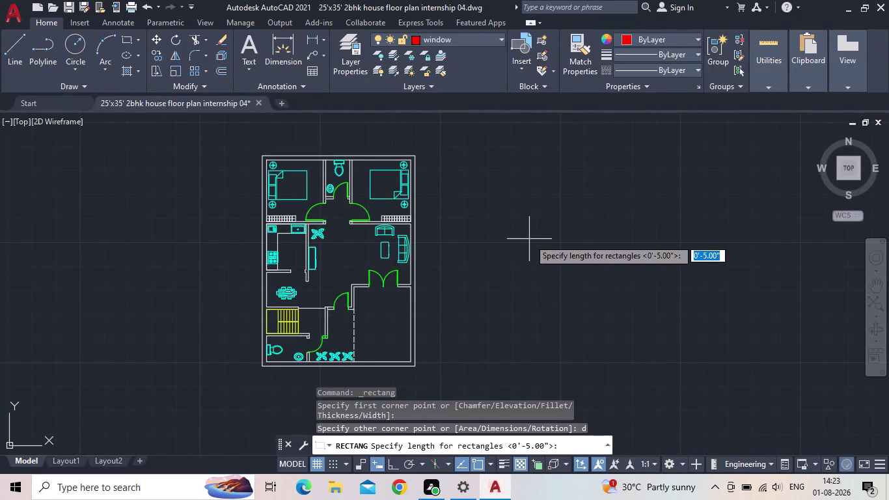
Draw a 9-inch by 4-foot rectangle beside the plan.
key(9)
key(shift+quotedbl)
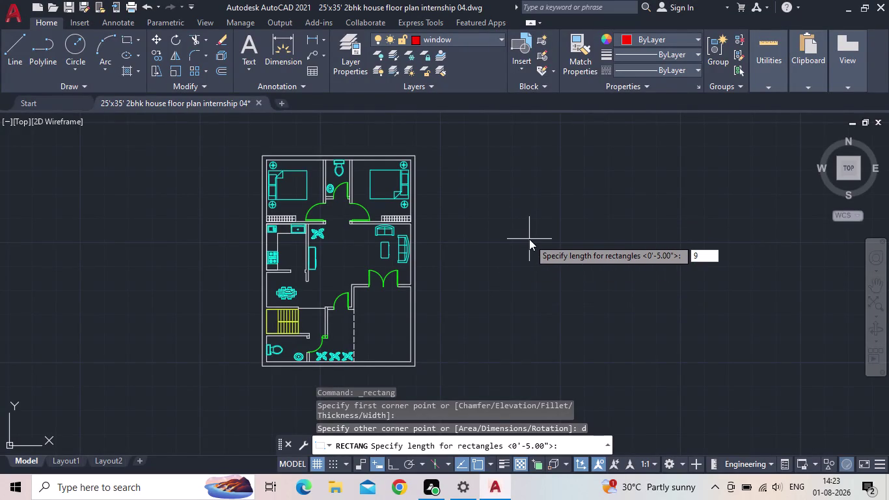
key(Return)
text(4')
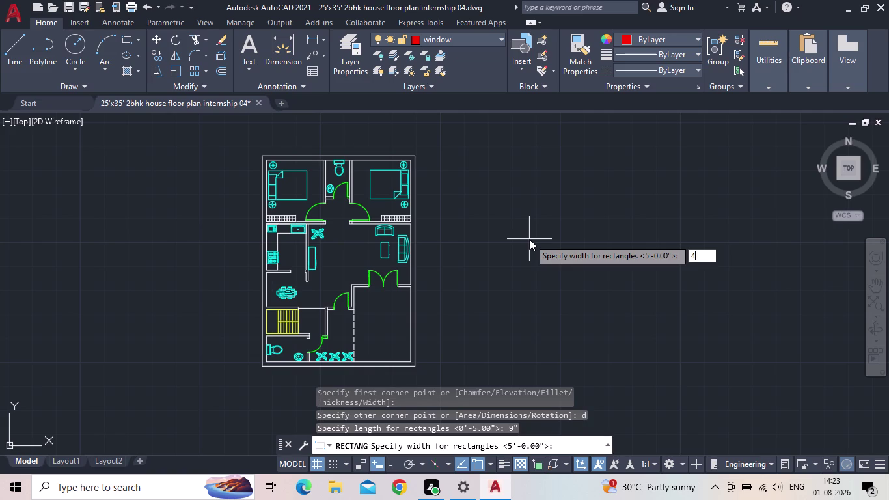
key(Return)
click(528, 239)
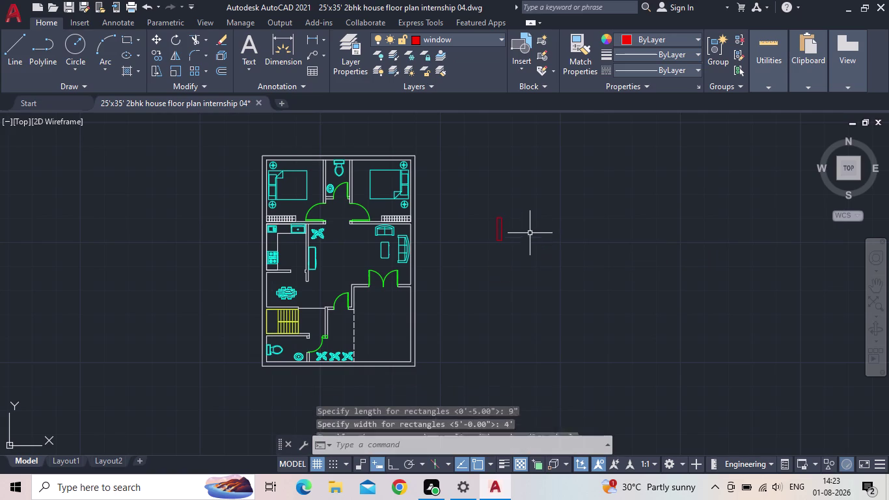
scroll(up, 3)
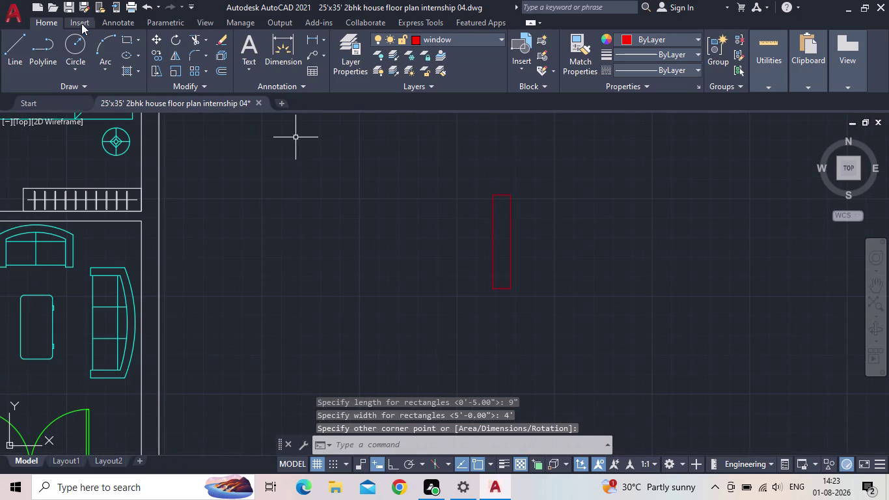
drag(16, 49, 23, 47)
scroll(up, 3)
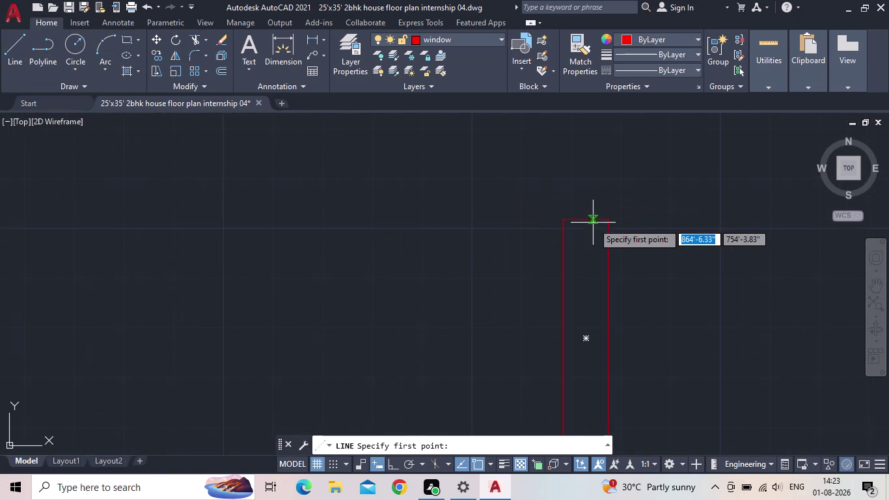
Split the rectangle with a line from its top midpoint to its bottom midpoint.
click(585, 222)
middle_drag(589, 284, 574, 175)
scroll(down, 3)
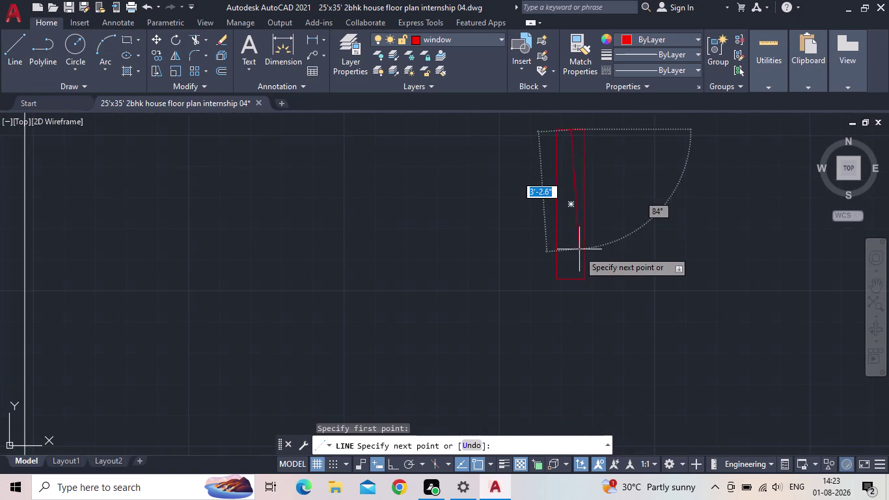
drag(571, 282, 578, 281)
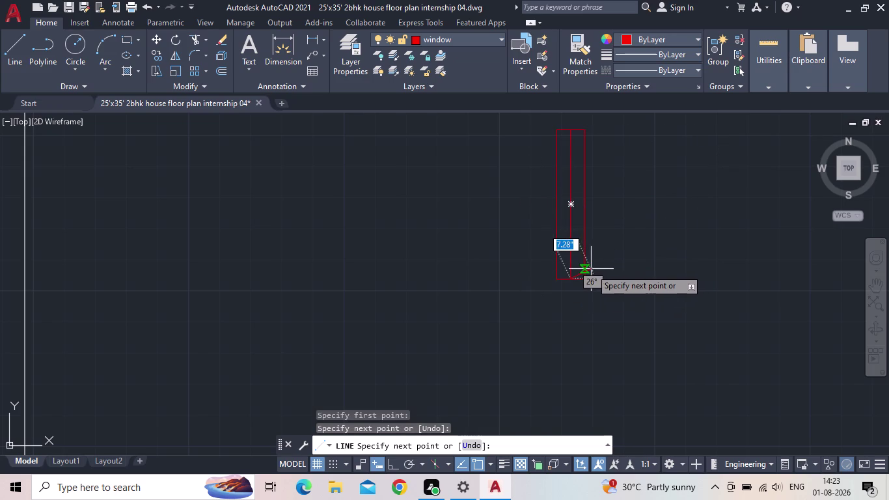
key(Escape)
Copy the split rectangle and place the copy to its left.
scroll(down, 3)
middle_drag(604, 257, 523, 297)
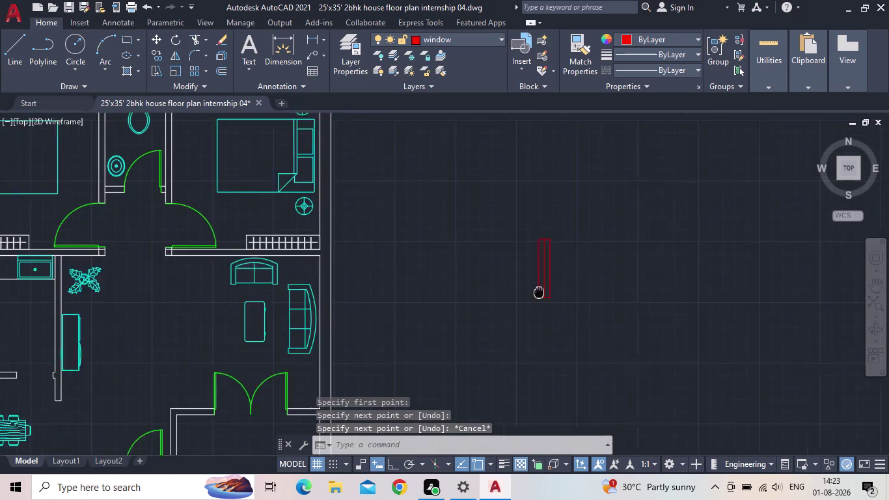
middle_drag(523, 296, 519, 292)
scroll(up, 3)
scroll(down, 3)
drag(546, 303, 523, 296)
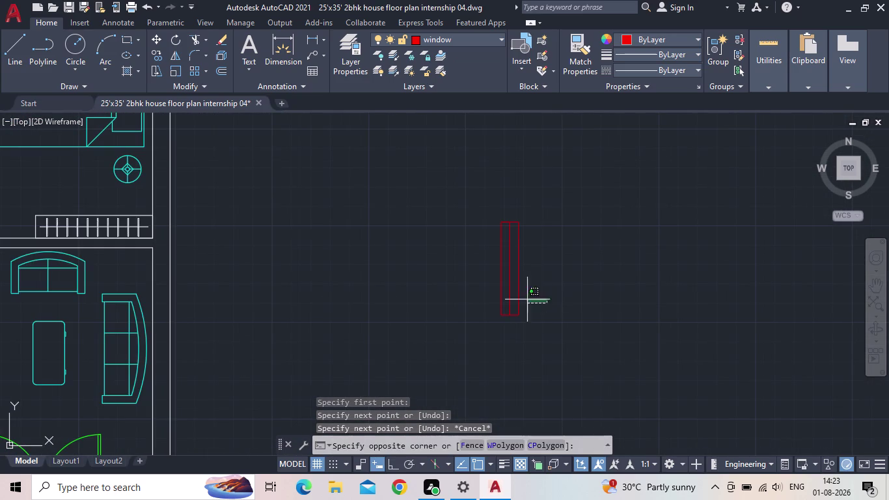
click(447, 212)
scroll(up, 3)
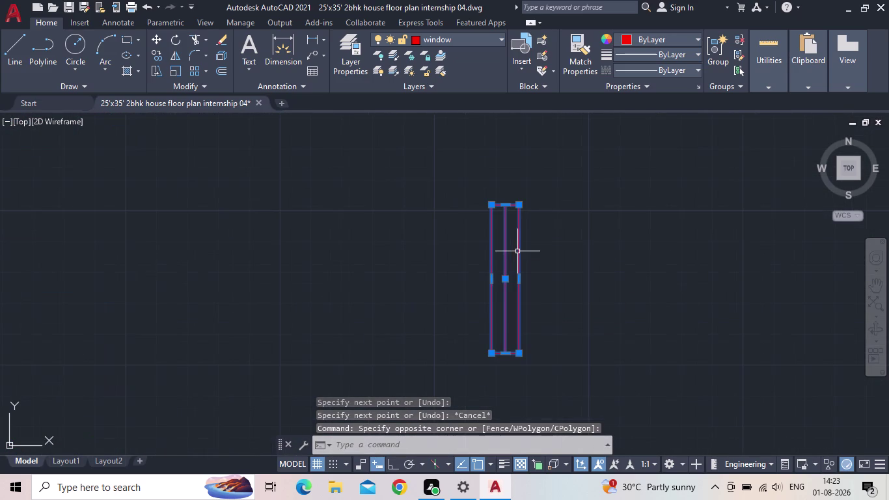
key(r)
key(BackSpace)
key(c)
key(o)
key(Return)
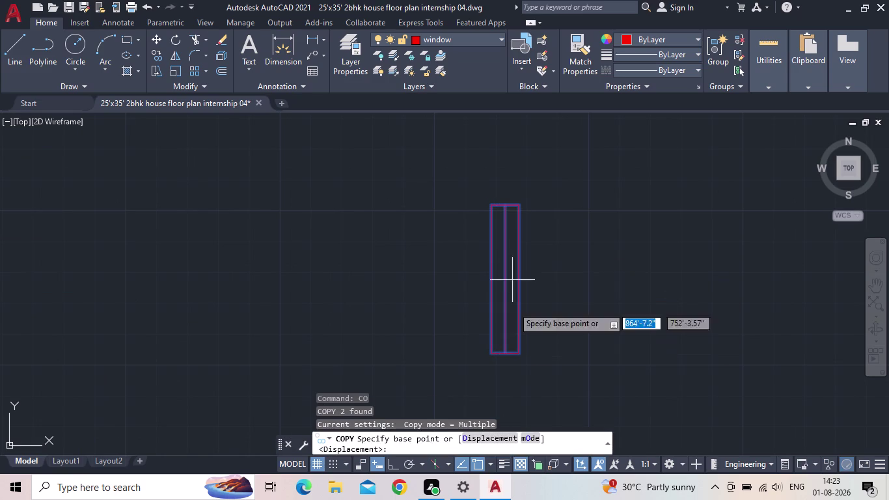
click(509, 352)
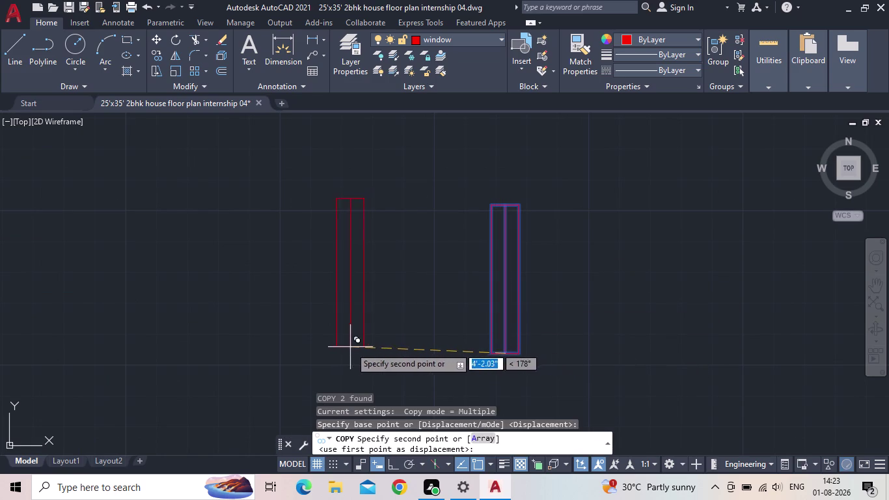
click(337, 359)
key(Escape)
Rotate the copy 90° about its bottom corner so it lies horizontally.
click(384, 326)
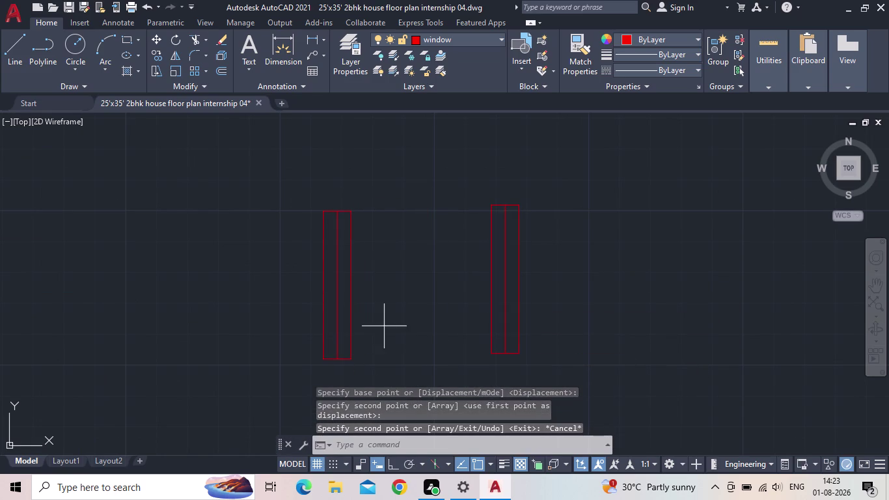
drag(242, 297, 249, 298)
key(r)
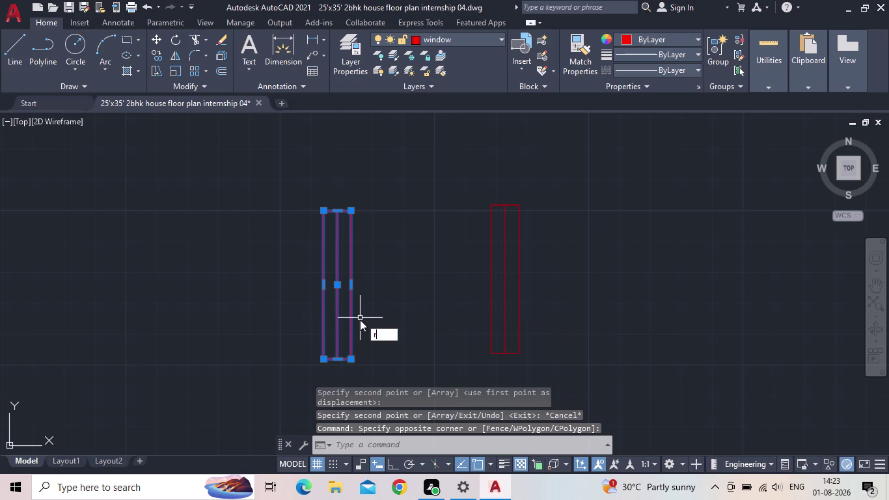
key(o)
key(Return)
drag(326, 362, 350, 355)
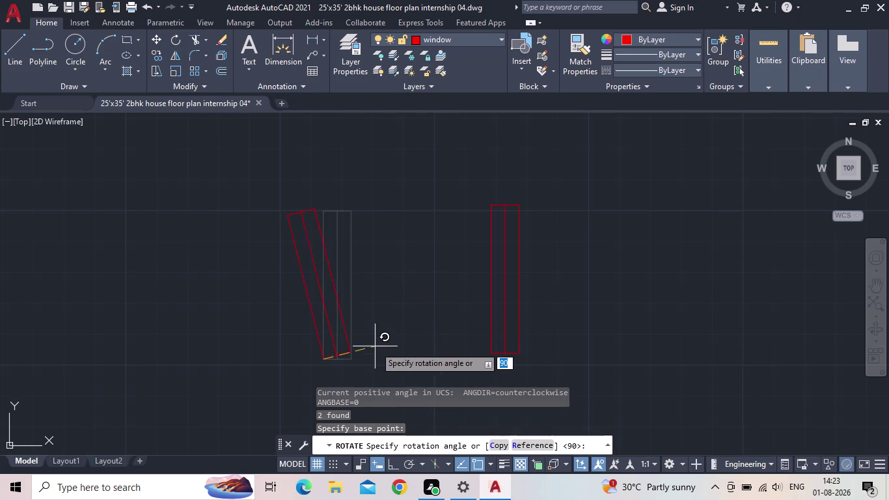
click(392, 464)
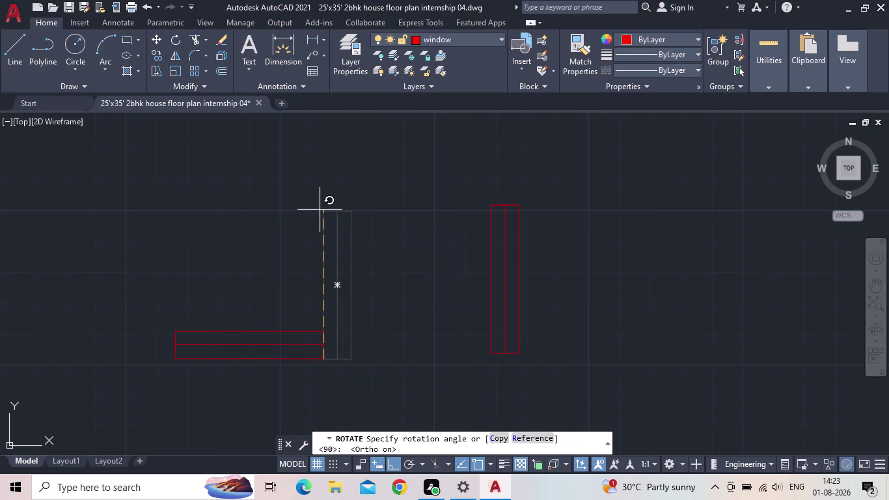
click(318, 204)
scroll(down, 3)
middle_drag(330, 350, 324, 355)
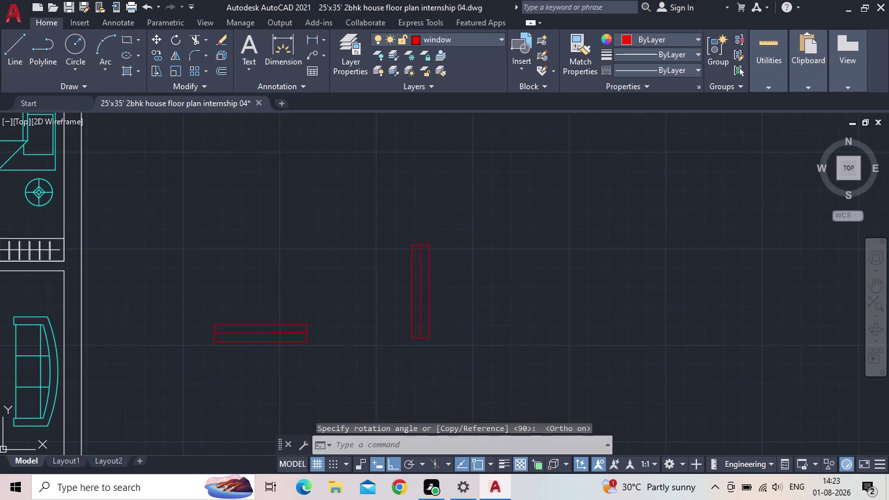
scroll(down, 3)
middle_drag(363, 362, 312, 253)
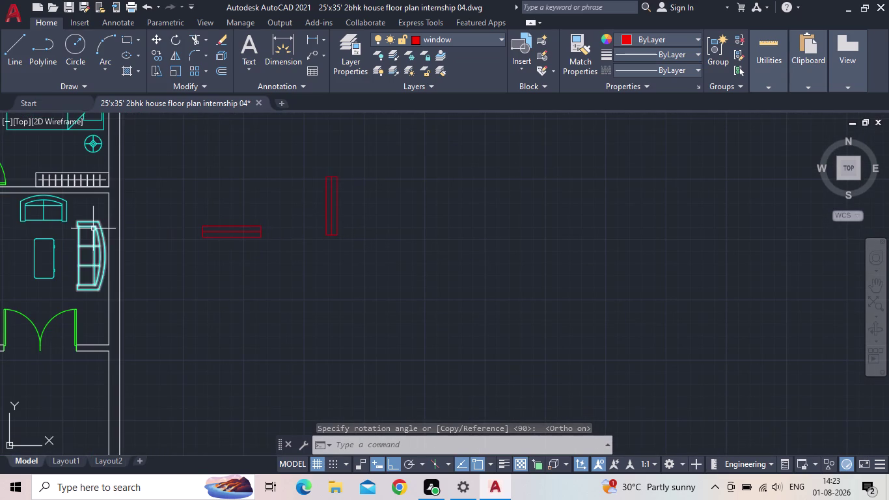
Draw a 9-inch by 2-foot rectangle below the earlier window pieces.
click(128, 38)
middle_drag(268, 296, 267, 293)
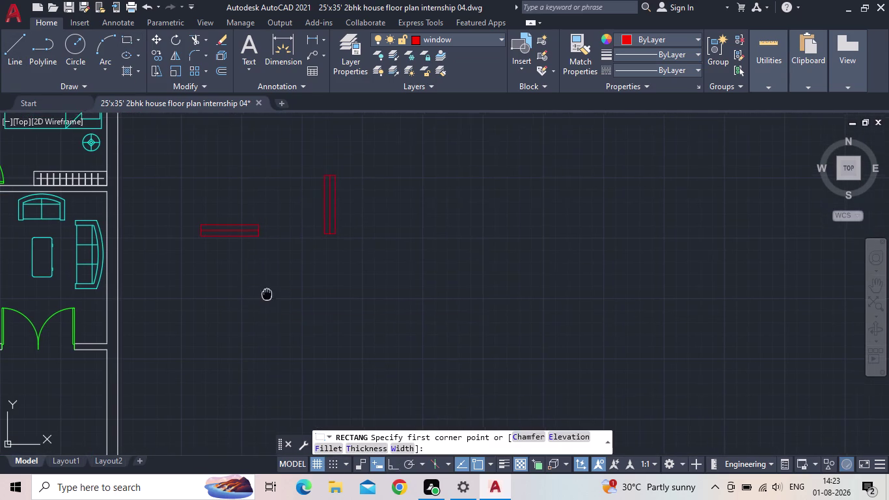
middle_drag(267, 294, 276, 206)
drag(347, 248, 349, 255)
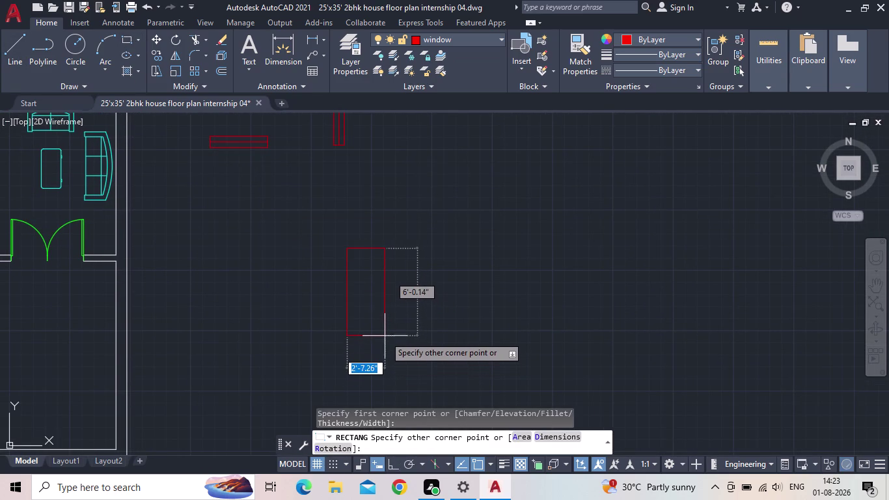
key(d)
key(Return)
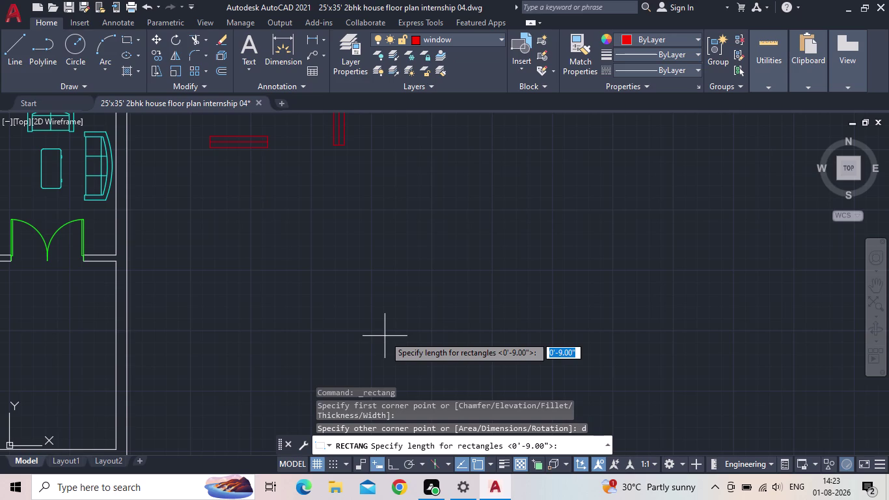
text(9")
key(Return)
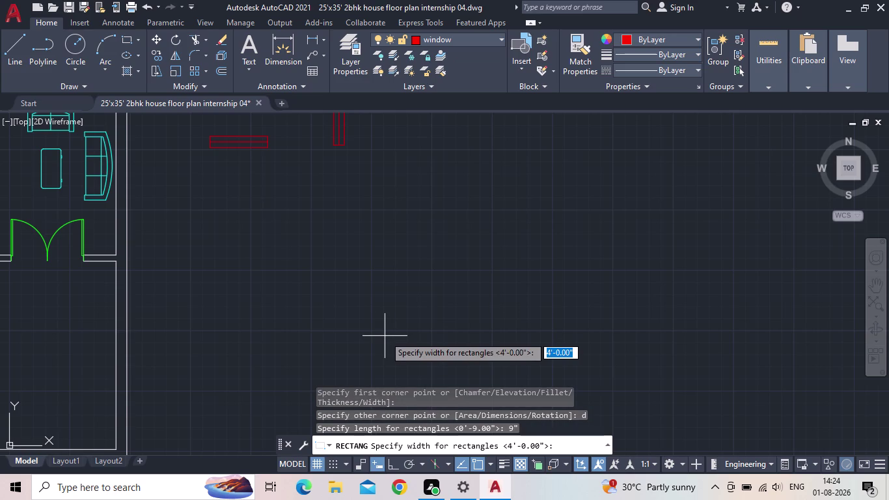
key(2)
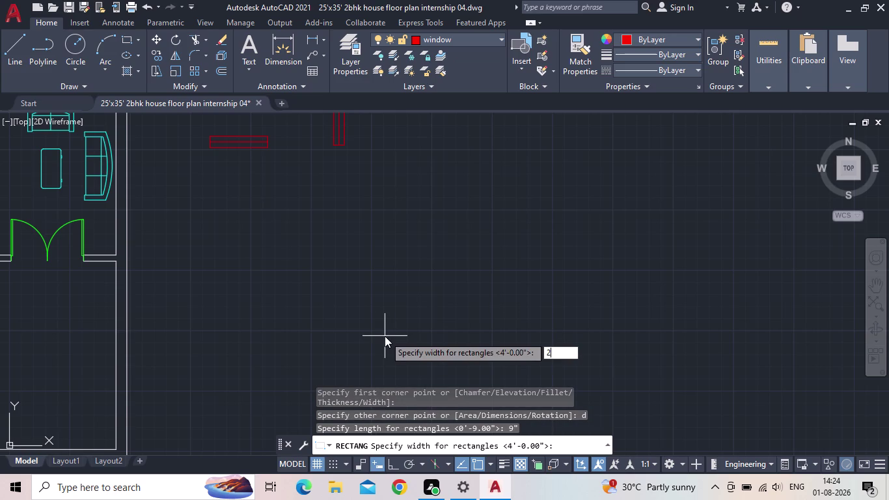
key(apostrophe)
key(Return)
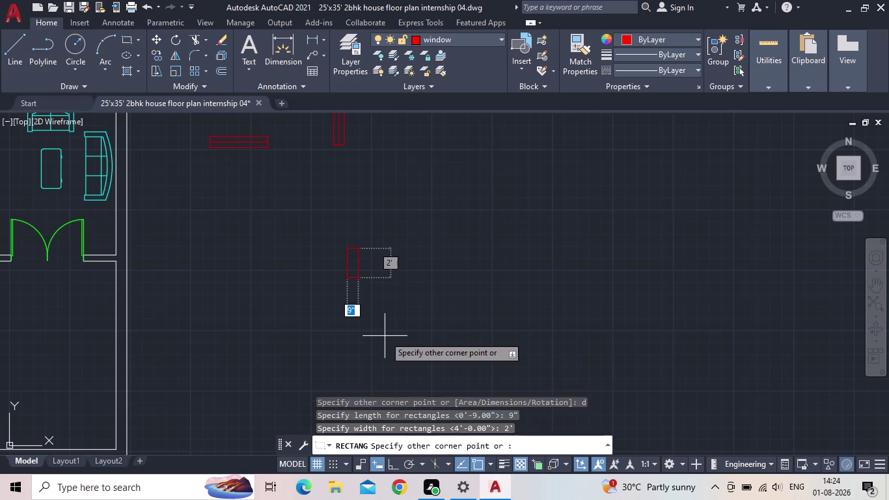
click(384, 334)
key(Escape)
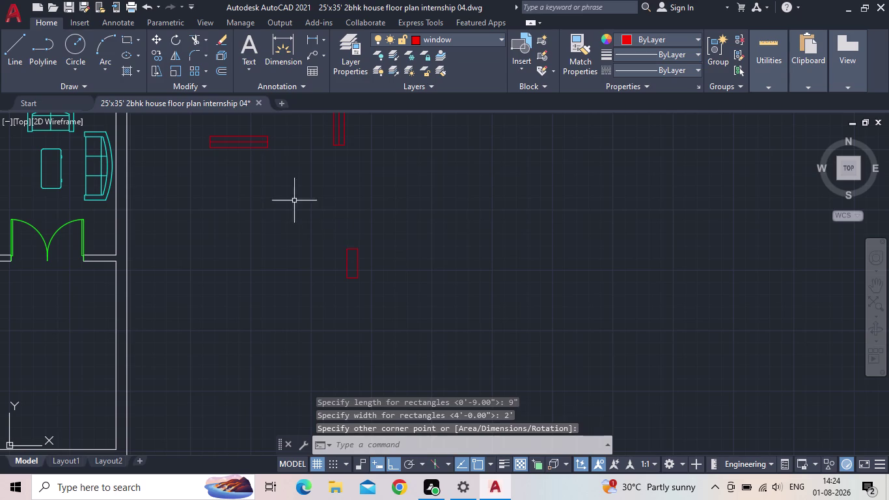
Draw a line from the small rectangle's top midpoint to its bottom midpoint.
drag(6, 41, 13, 43)
scroll(up, 3)
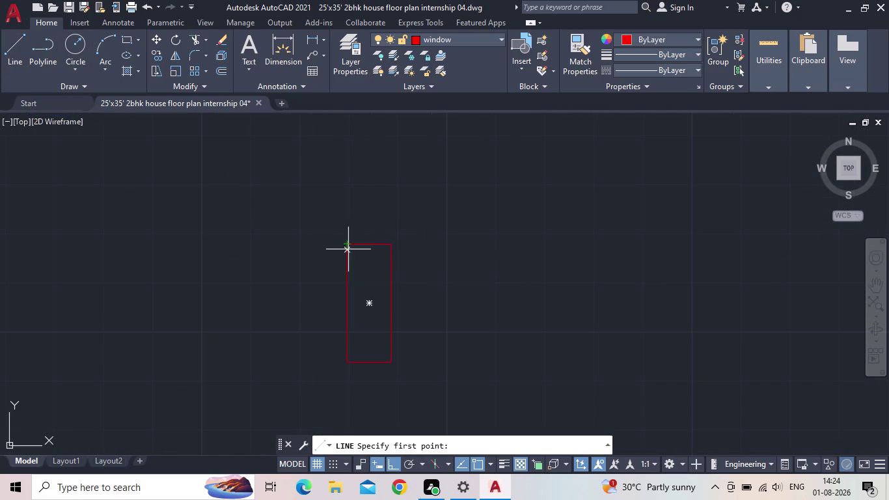
click(363, 243)
key(Escape)
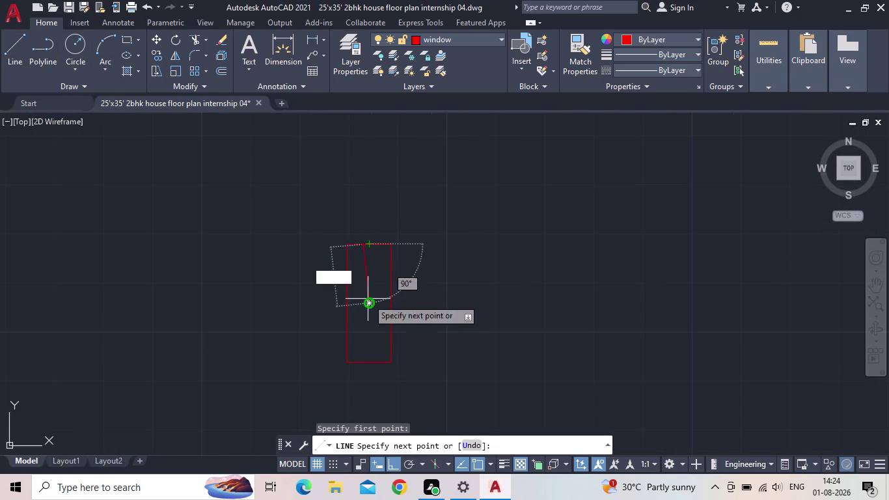
click(15, 42)
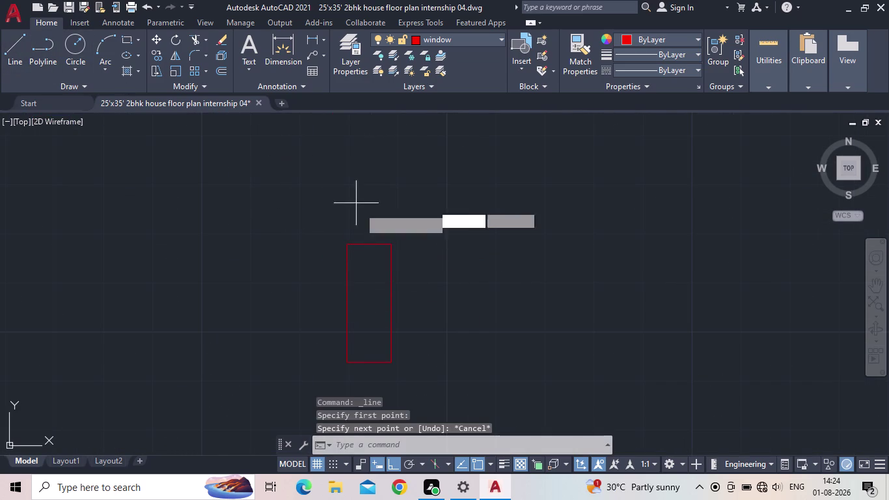
click(371, 244)
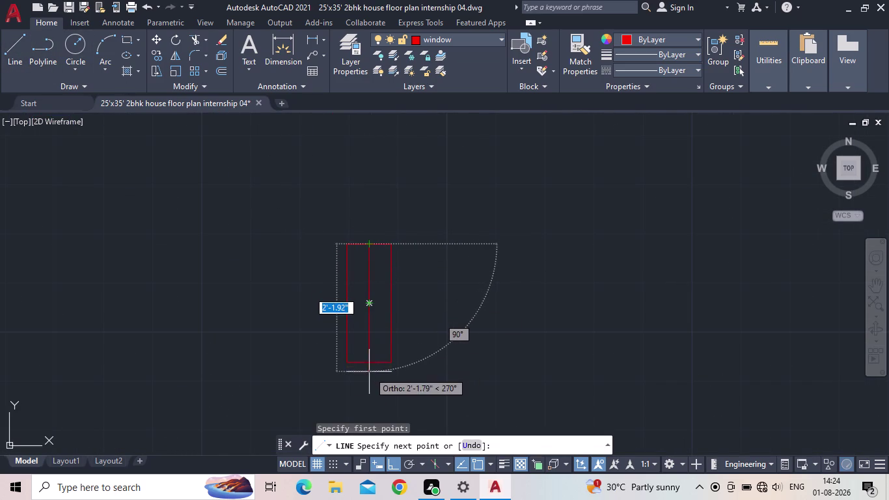
click(370, 365)
key(Escape)
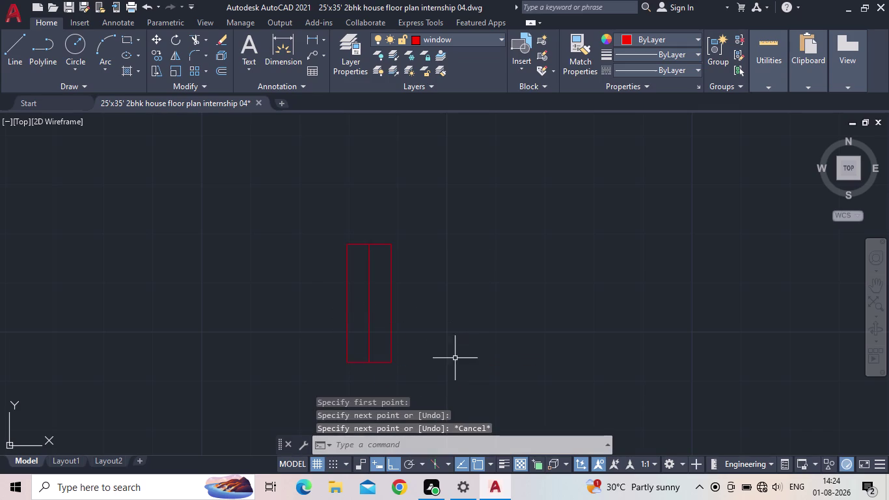
drag(455, 351, 448, 349)
Copy the small split window from its bottom corner to a spot beside the original.
click(333, 303)
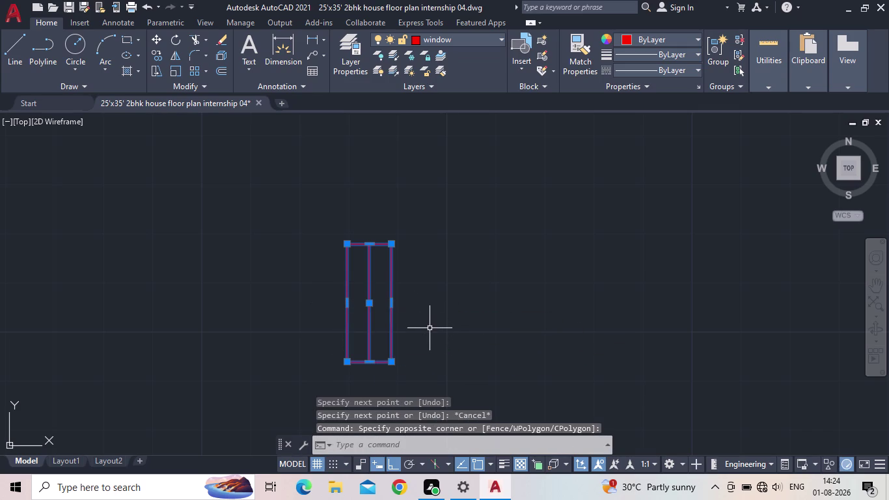
key(c)
key(o)
key(Return)
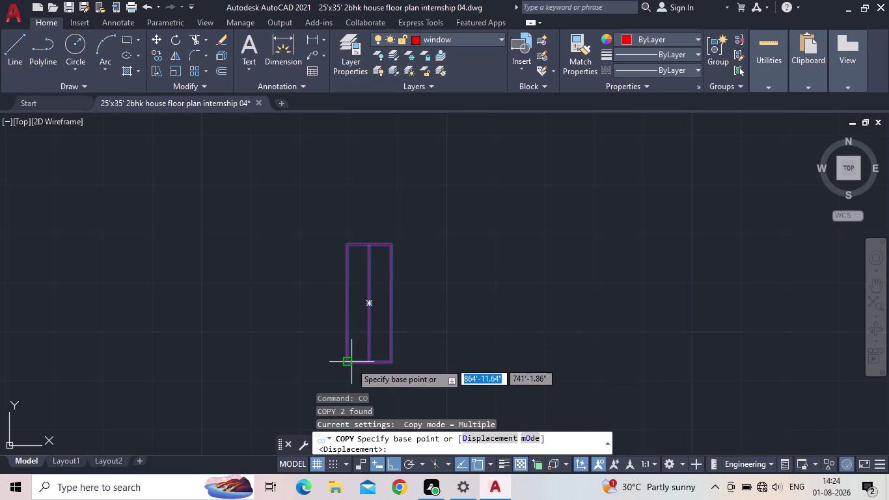
click(351, 363)
middle_drag(217, 333, 442, 334)
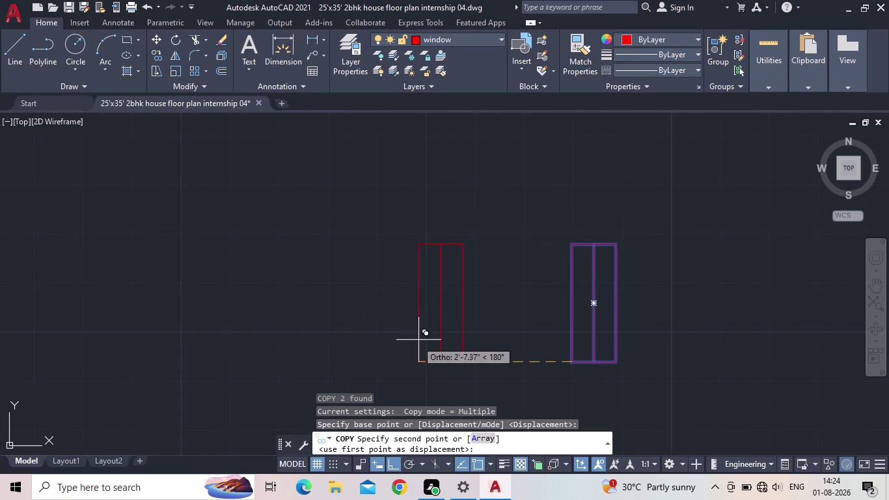
click(355, 341)
key(Escape)
Turn the small window 90° about its corner to a horizontal position.
drag(433, 358, 422, 354)
click(310, 300)
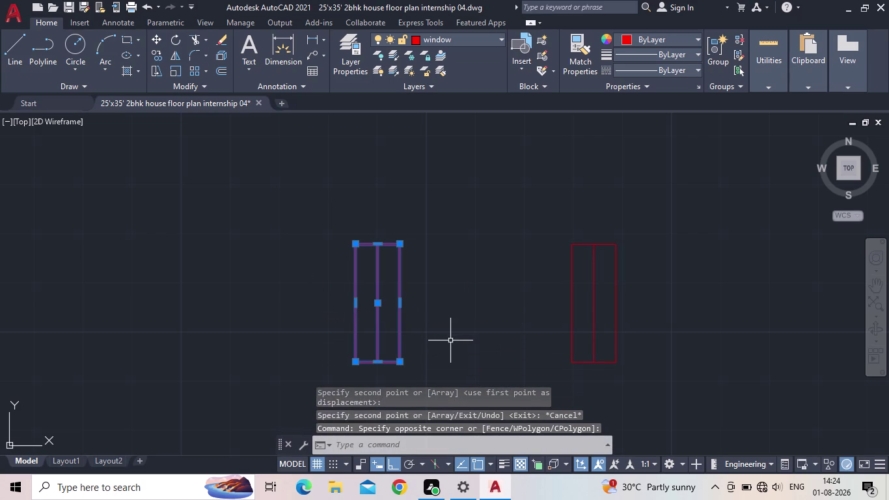
key(r)
key(o)
key(Return)
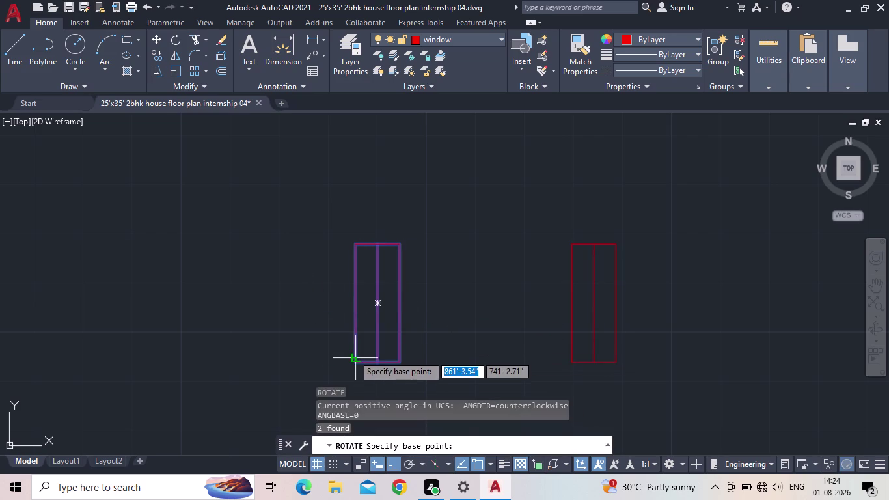
click(356, 358)
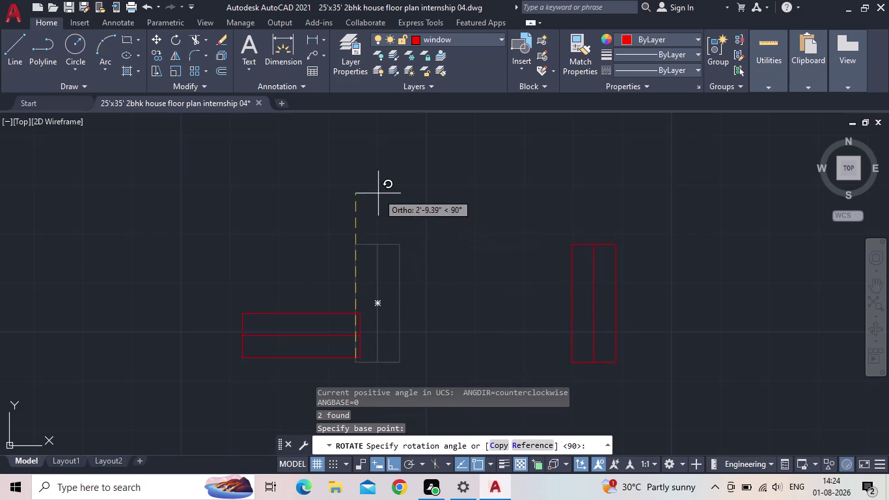
click(378, 193)
scroll(down, 3)
middle_drag(424, 330, 539, 302)
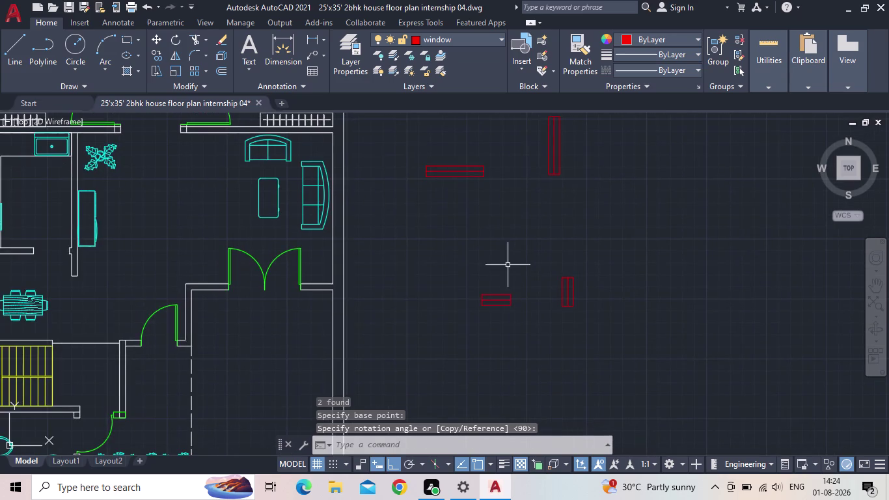
scroll(down, 3)
middle_drag(496, 281, 498, 257)
scroll(up, 3)
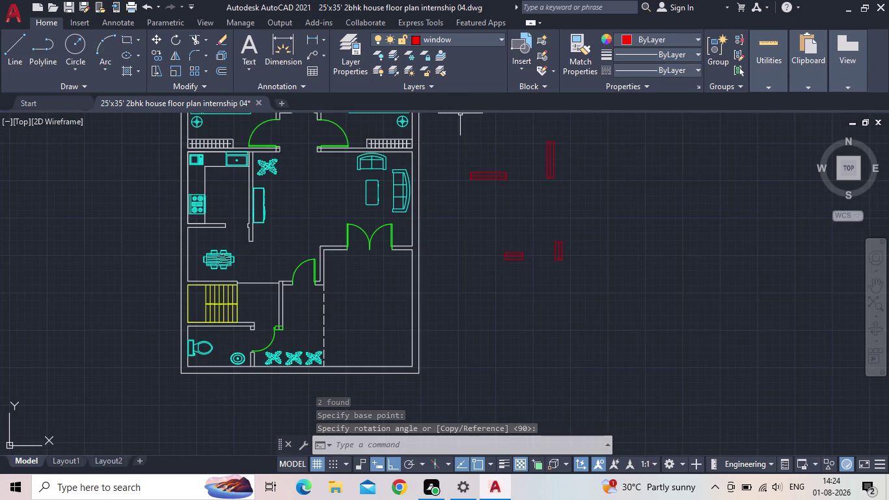
Copy the vertical window from its top corner into the living room wall opening.
scroll(up, 3)
middle_drag(489, 201, 522, 325)
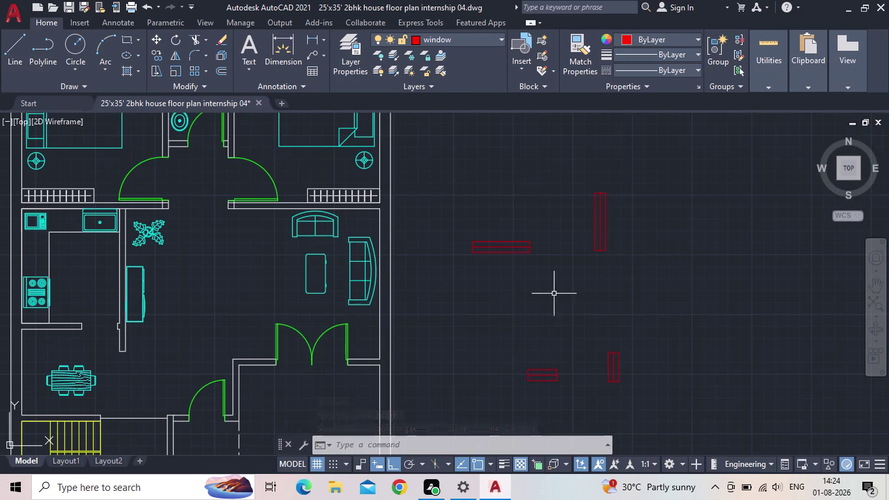
drag(638, 285, 623, 261)
click(564, 157)
scroll(up, 3)
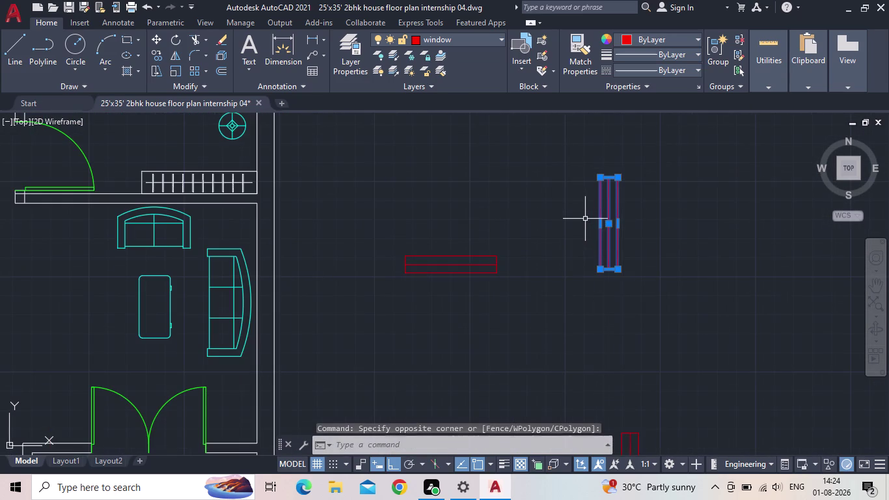
key(c)
key(o)
key(Return)
scroll(up, 3)
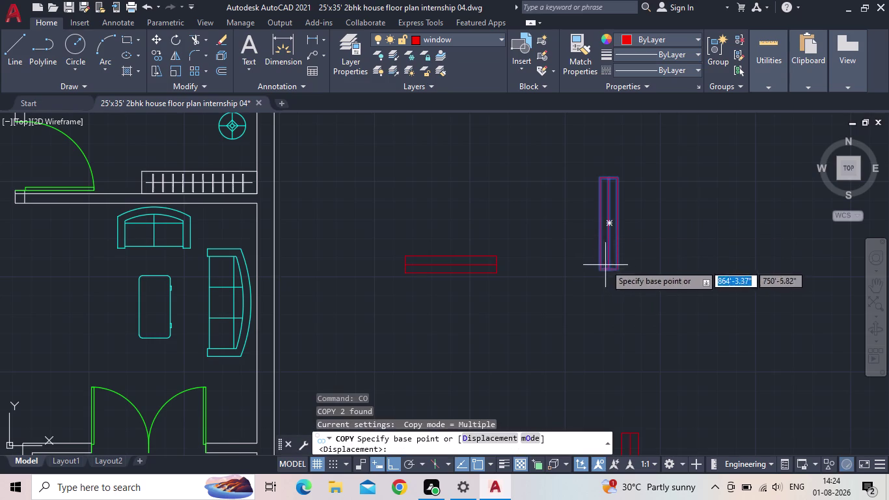
scroll(up, 3)
click(640, 179)
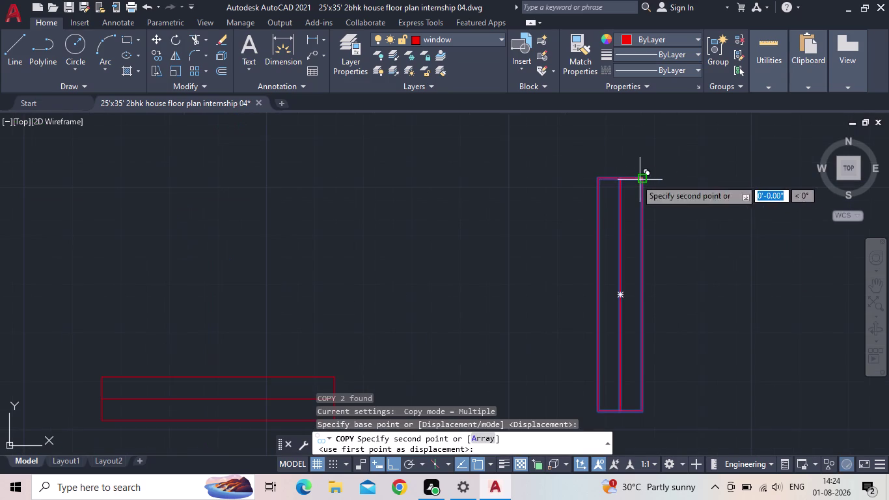
middle_drag(387, 175, 429, 181)
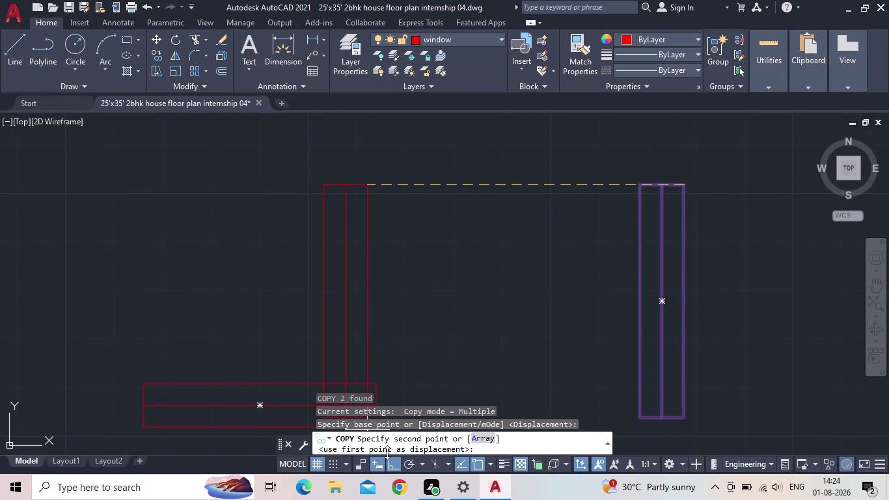
click(393, 462)
middle_drag(334, 272, 520, 206)
scroll(down, 3)
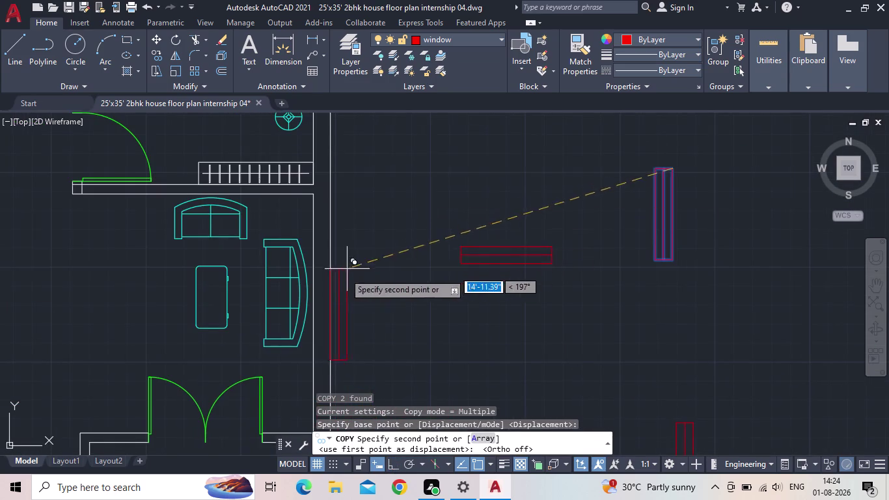
middle_drag(345, 273, 413, 149)
scroll(down, 3)
middle_drag(453, 259, 435, 170)
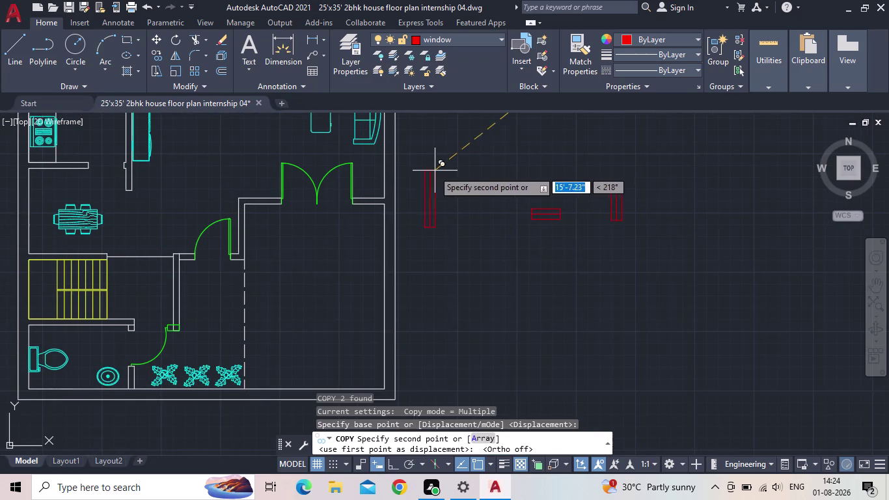
middle_drag(428, 175, 388, 287)
scroll(up, 3)
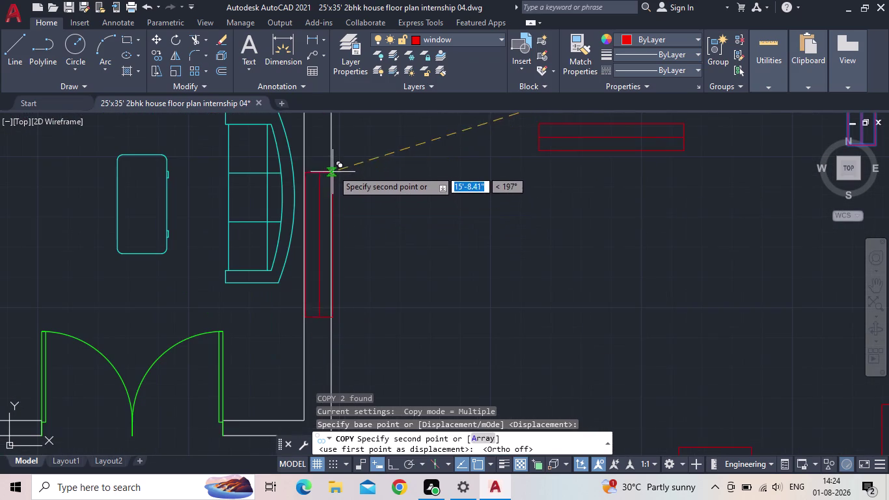
scroll(up, 3)
middle_drag(331, 168, 339, 240)
scroll(down, 3)
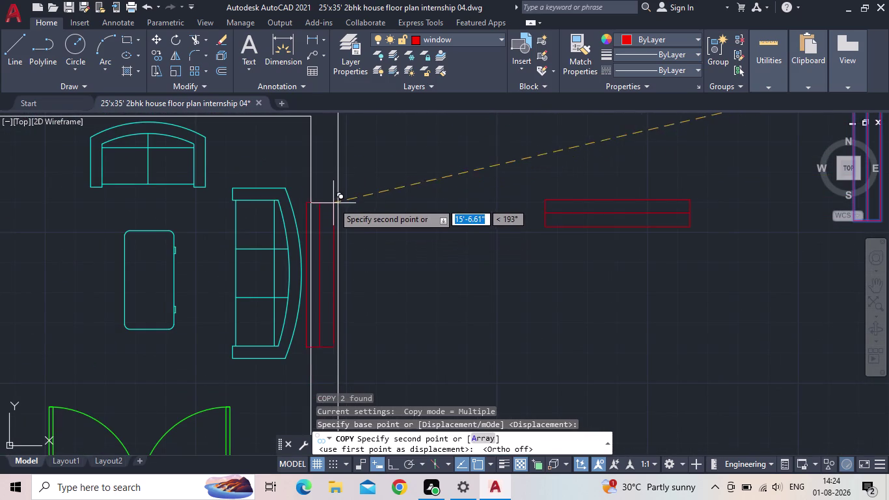
scroll(up, 3)
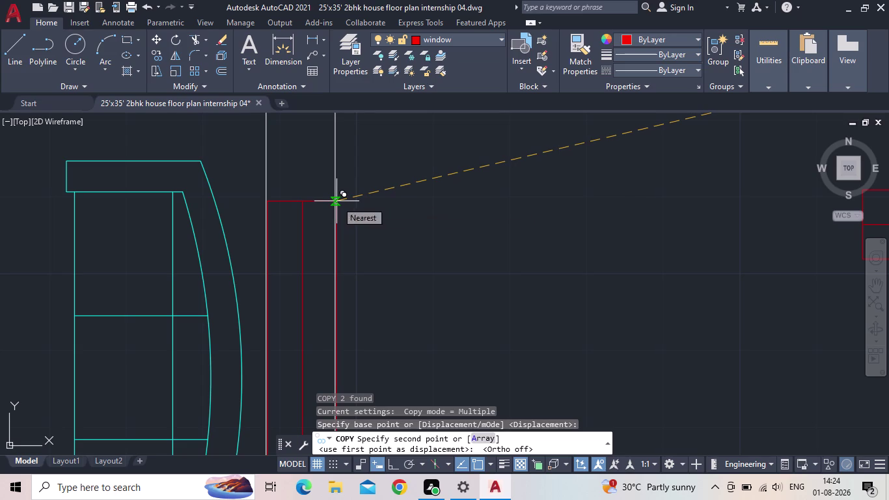
click(335, 202)
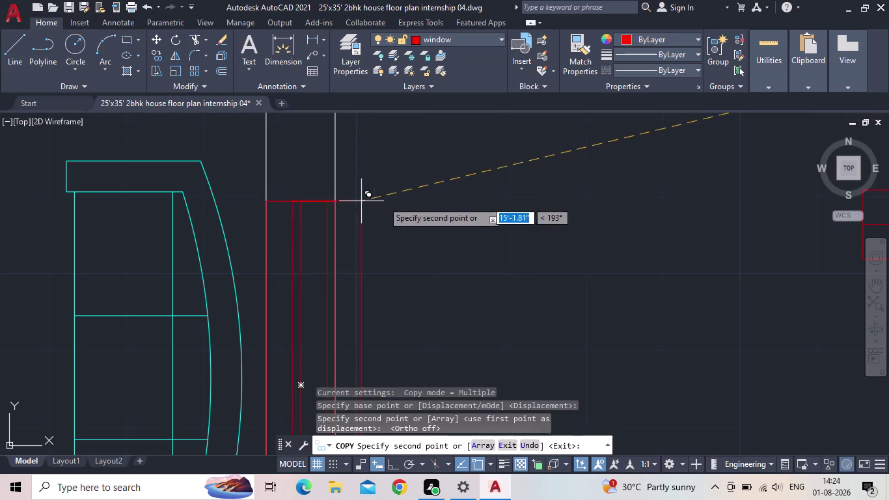
Place another copy of the window in the kitchen wall.
scroll(down, 3)
middle_drag(532, 227, 613, 183)
middle_drag(590, 255, 603, 194)
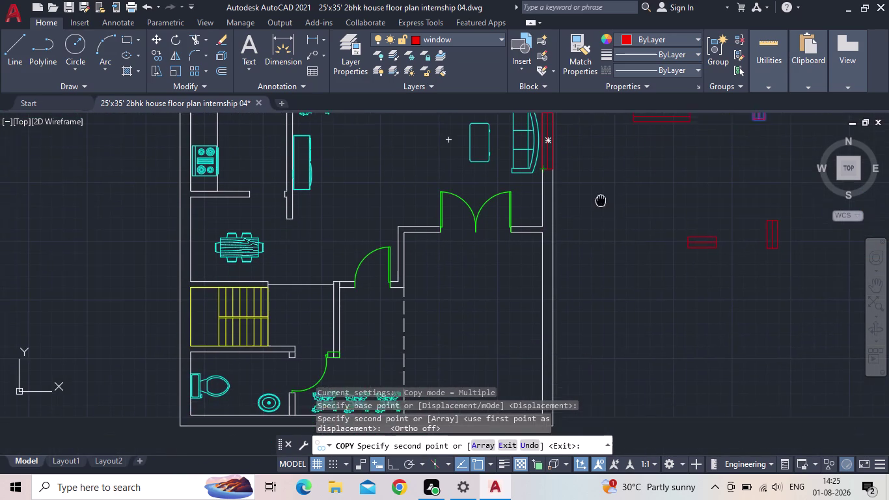
middle_drag(602, 194, 603, 192)
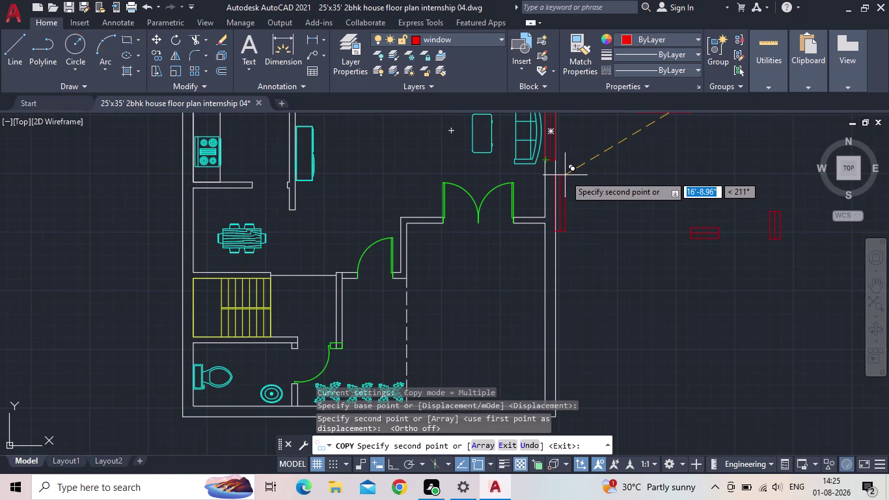
middle_drag(577, 168, 562, 298)
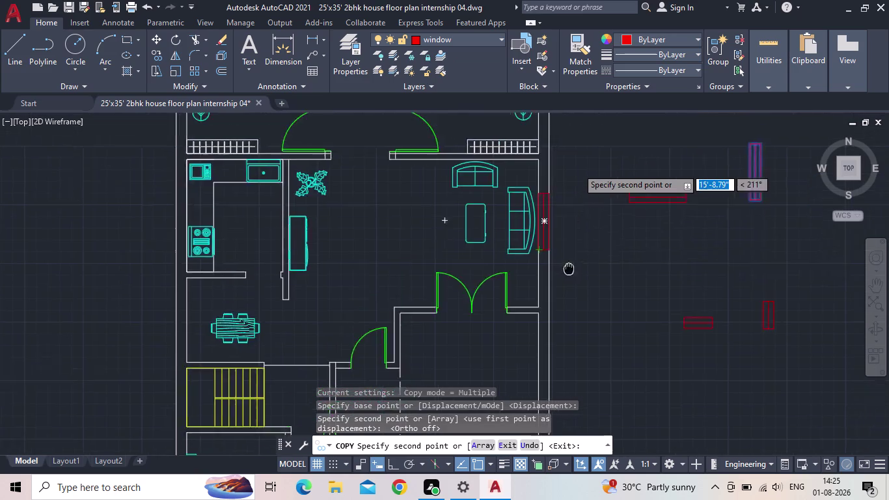
middle_drag(562, 298, 541, 386)
scroll(down, 3)
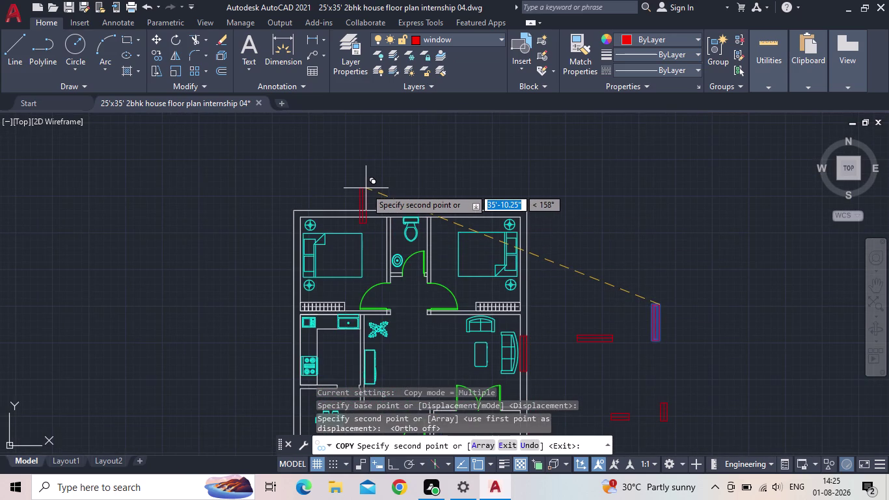
middle_drag(230, 259, 301, 142)
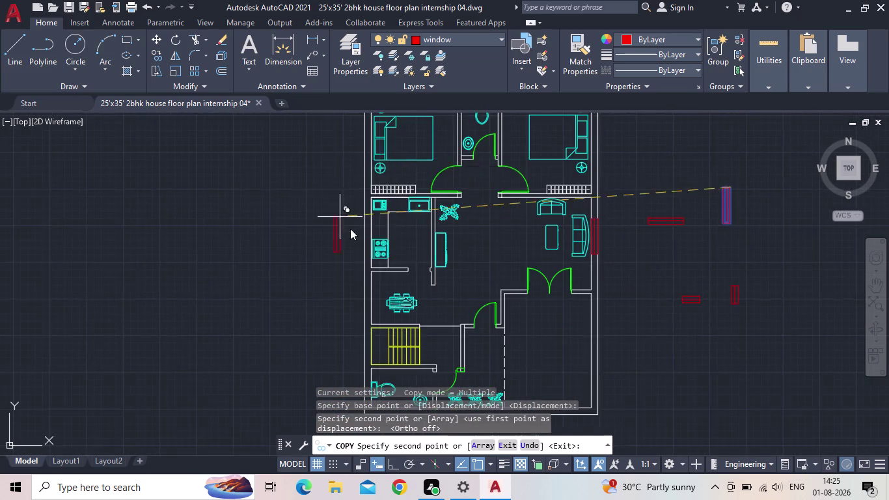
scroll(up, 3)
scroll(up, 3)
scroll(down, 3)
scroll(up, 3)
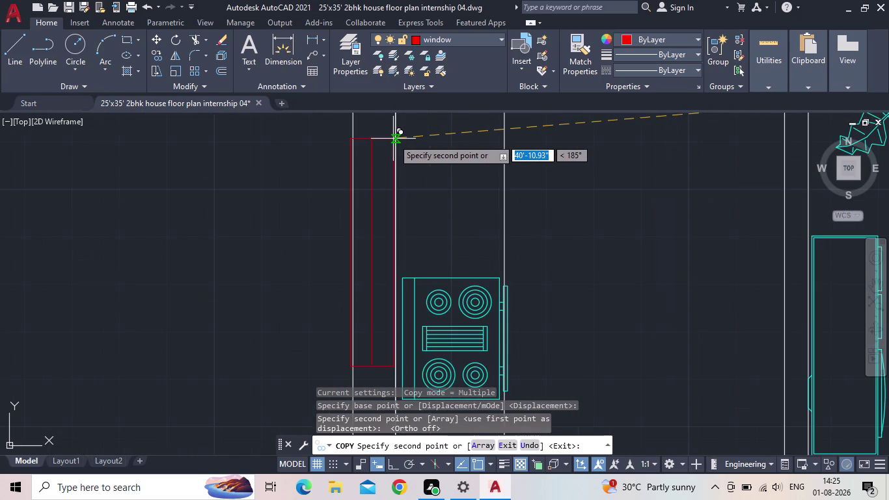
click(395, 141)
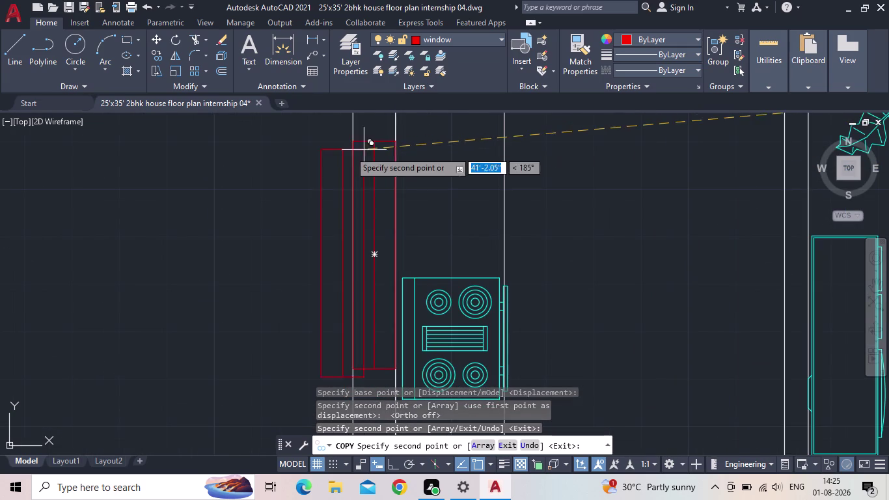
Place a third window copy in the dining area wall, then end the copy command.
scroll(down, 3)
middle_drag(266, 155, 268, 139)
scroll(down, 3)
middle_drag(224, 253, 256, 181)
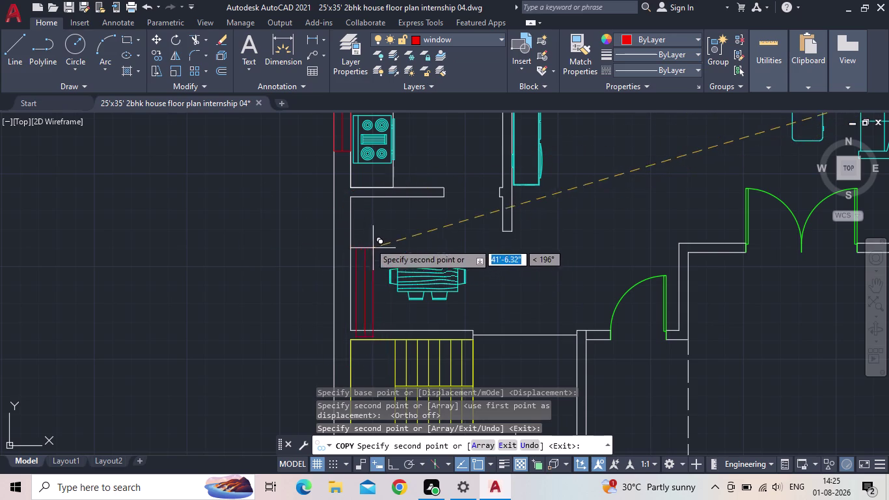
scroll(up, 3)
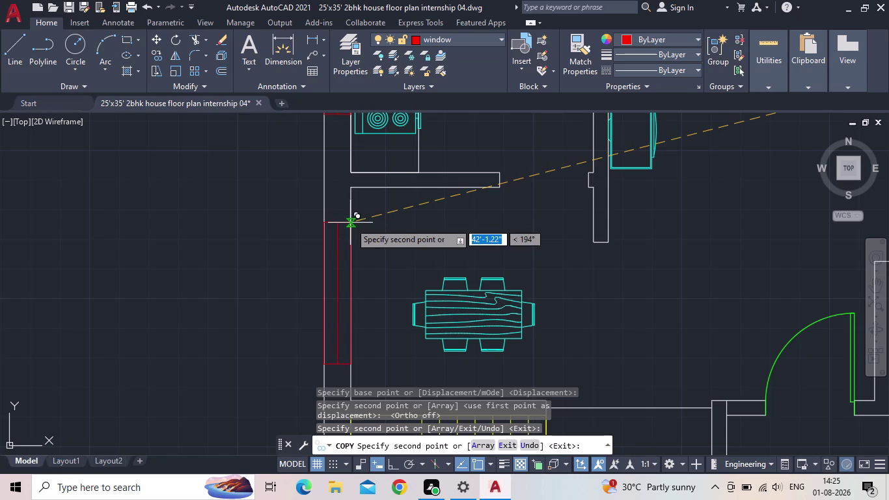
click(350, 222)
middle_drag(239, 203, 300, 164)
scroll(down, 3)
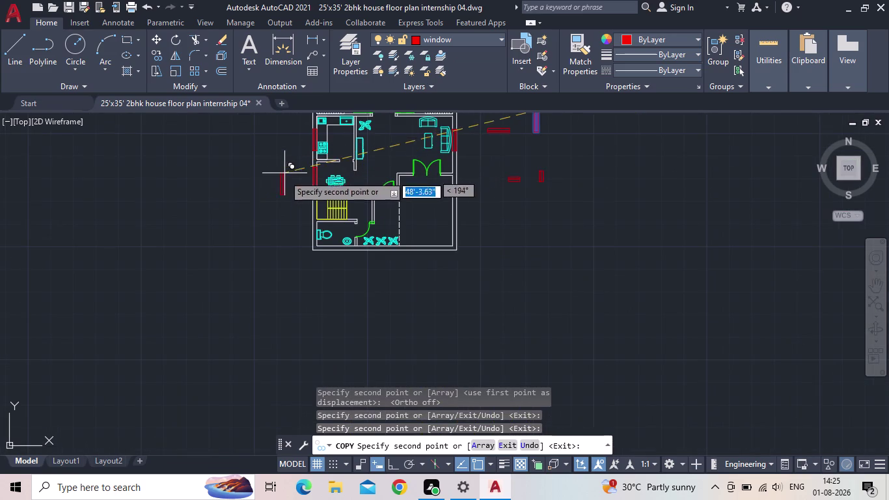
middle_drag(284, 177, 266, 196)
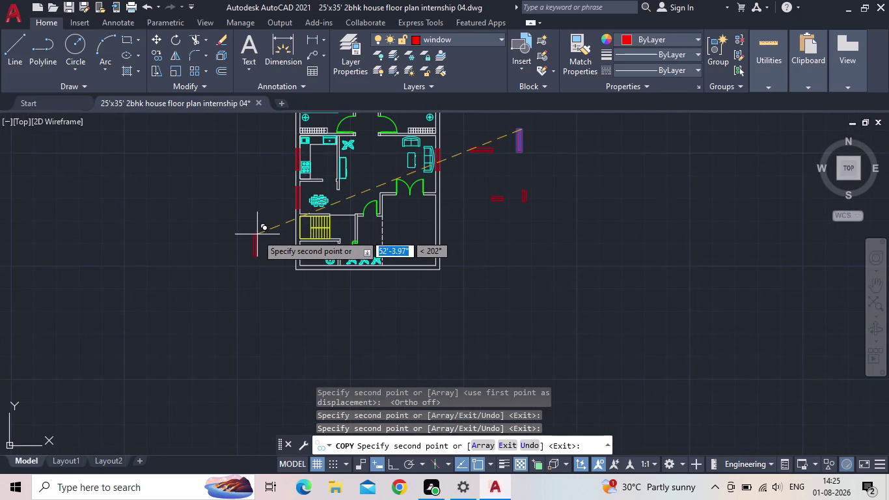
middle_drag(236, 249, 130, 228)
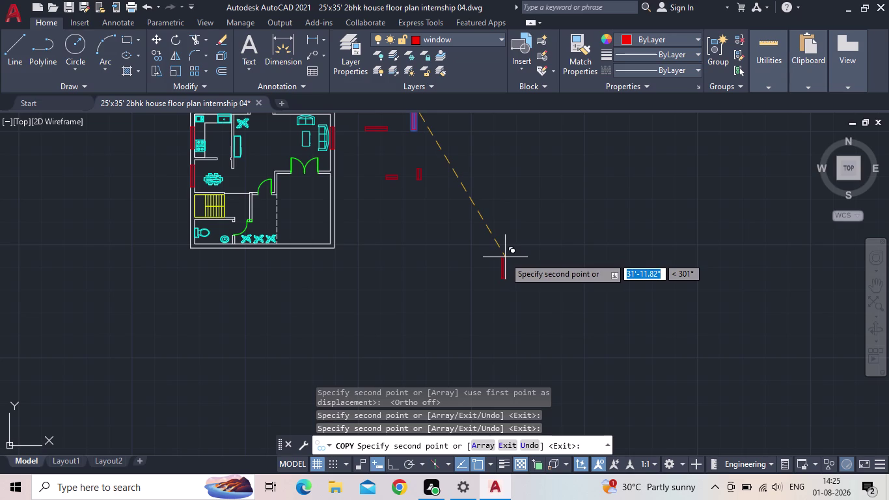
key(Escape)
scroll(up, 3)
middle_drag(376, 130, 406, 283)
drag(425, 314, 418, 298)
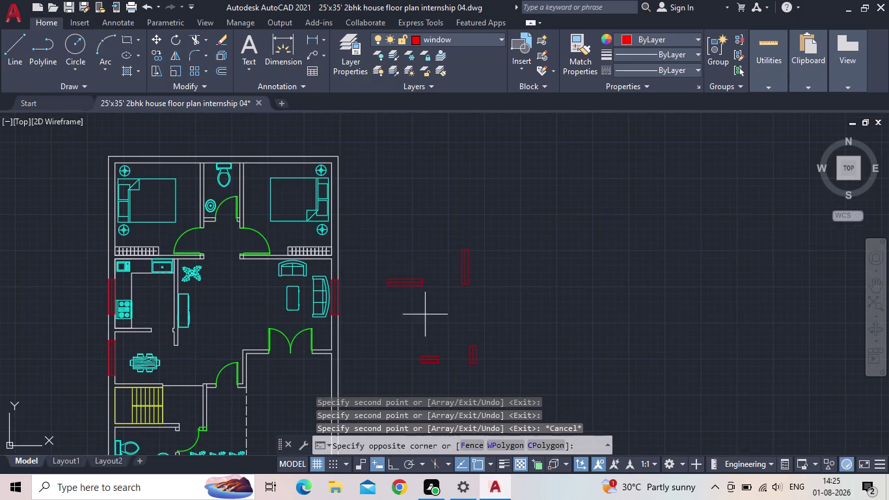
Select the horizontal window piece and start a copy, then cancel it.
click(367, 263)
scroll(up, 3)
key(c)
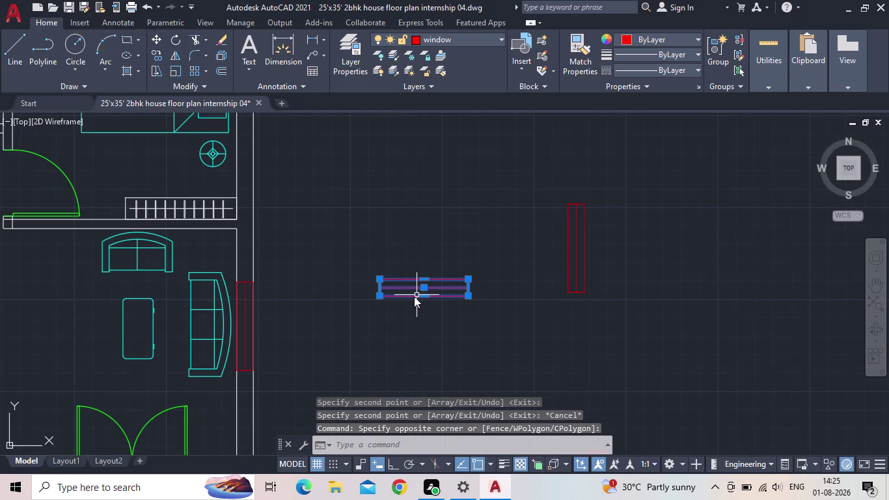
key(o)
key(Return)
scroll(up, 3)
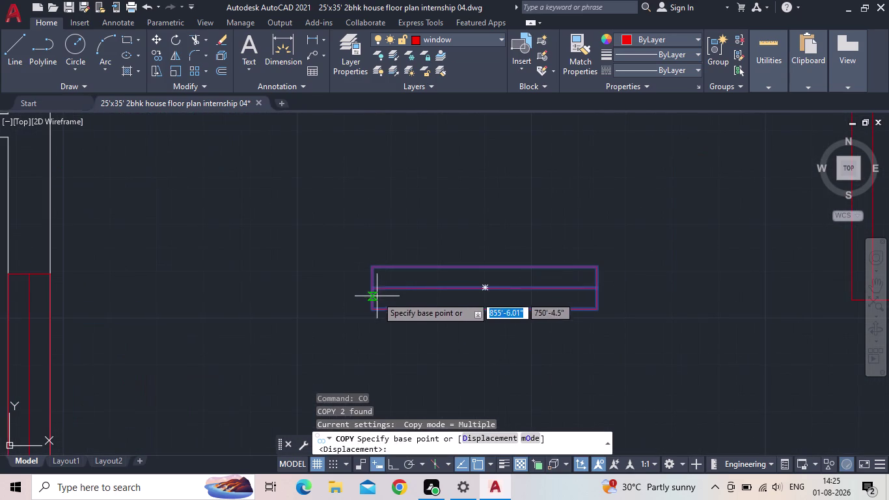
click(374, 269)
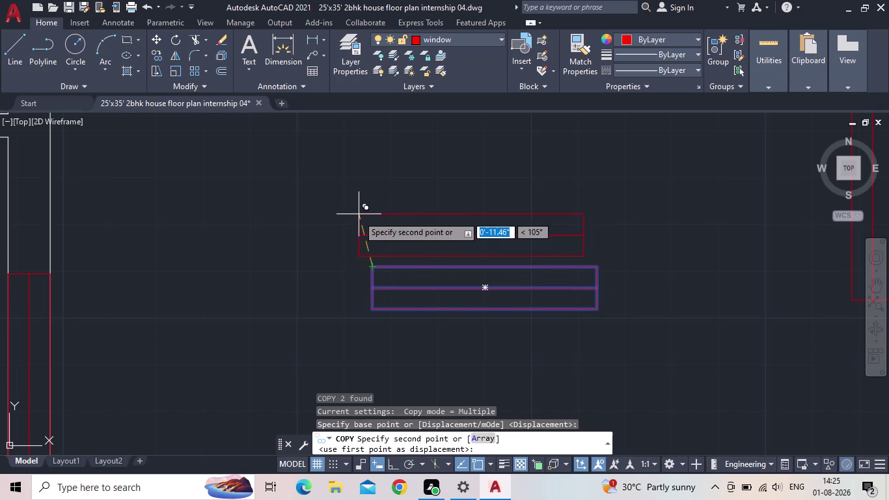
key(Escape)
Copy the red window rectangles into the left bedroom's top wall.
drag(434, 354, 423, 337)
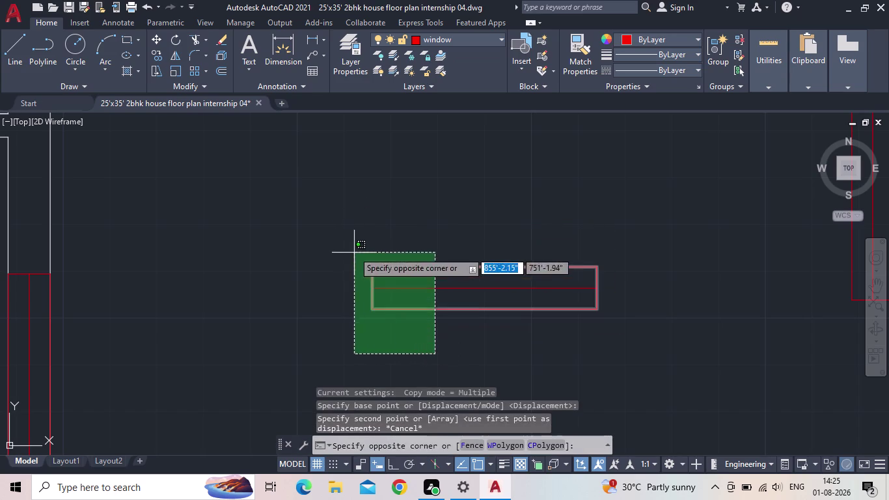
click(352, 249)
key(c)
key(o)
key(Return)
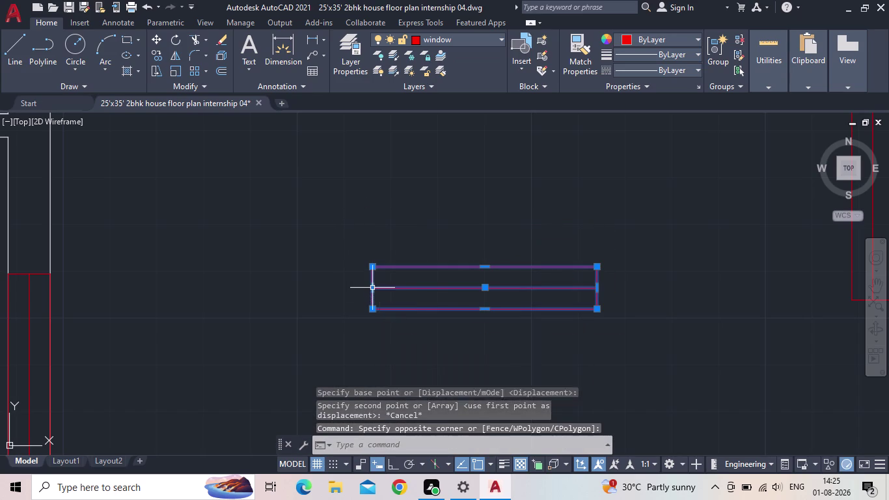
click(371, 308)
middle_drag(278, 220, 417, 278)
scroll(down, 3)
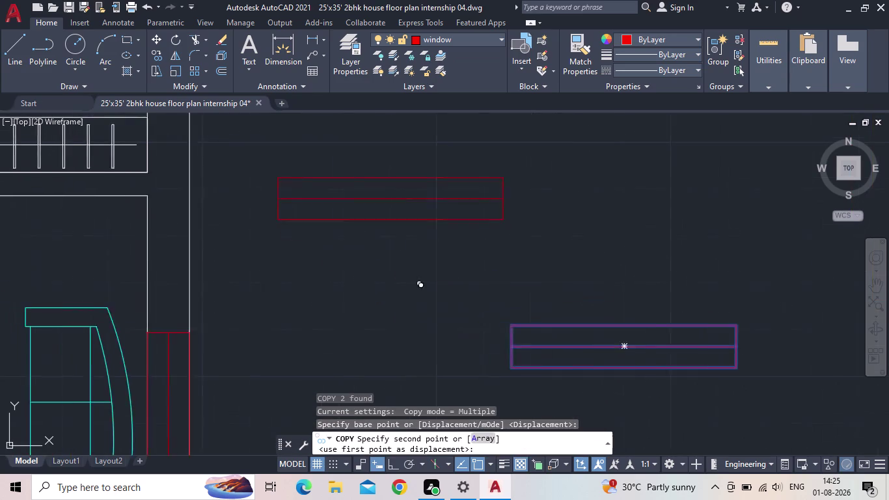
scroll(down, 3)
scroll(down, 3)
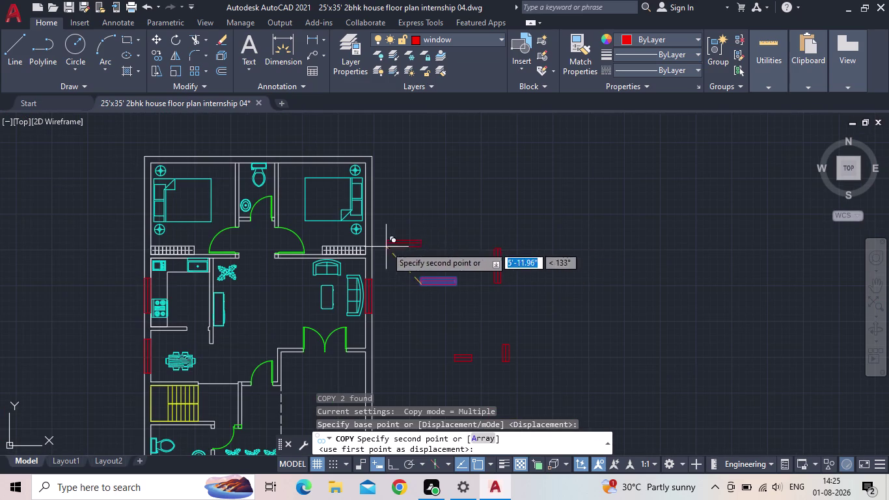
scroll(up, 3)
scroll(up, 3)
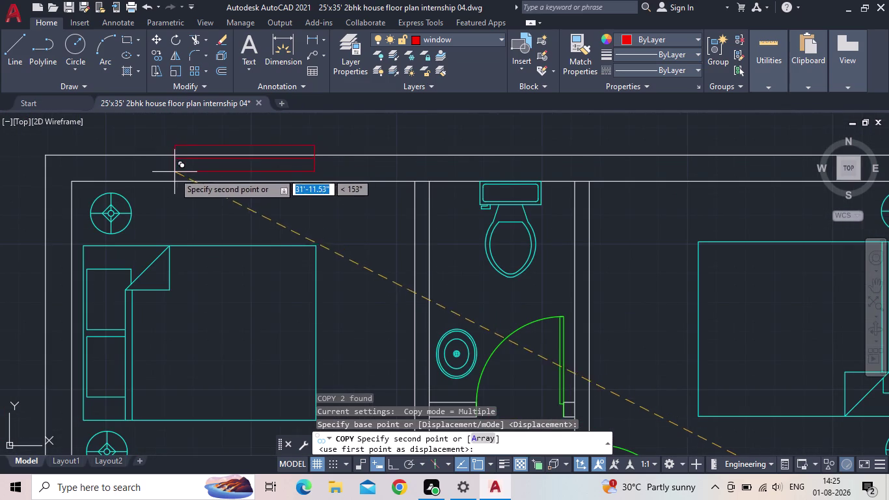
scroll(up, 3)
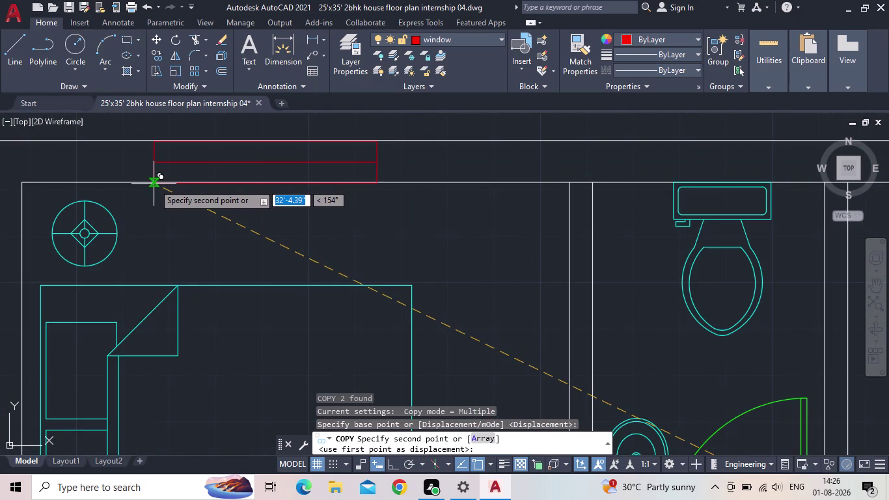
click(153, 183)
Place another window copy in the right bedroom's top wall and end copying.
scroll(down, 3)
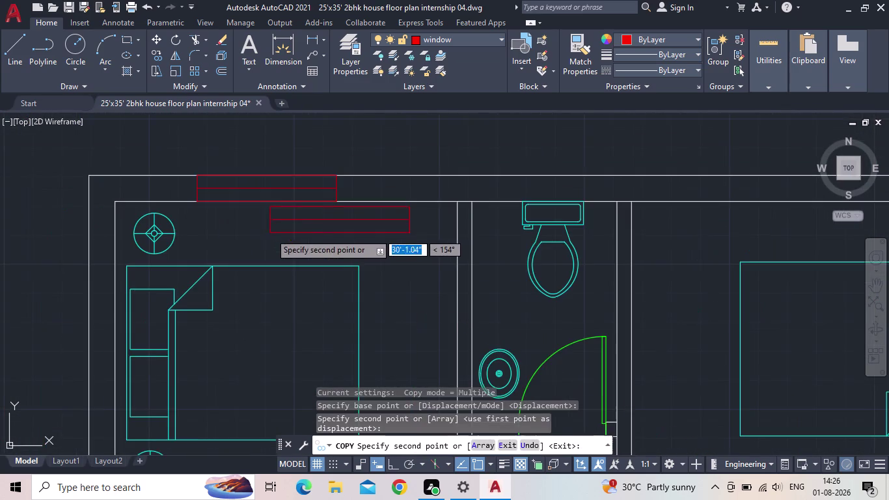
middle_drag(270, 234, 111, 233)
scroll(down, 3)
scroll(up, 3)
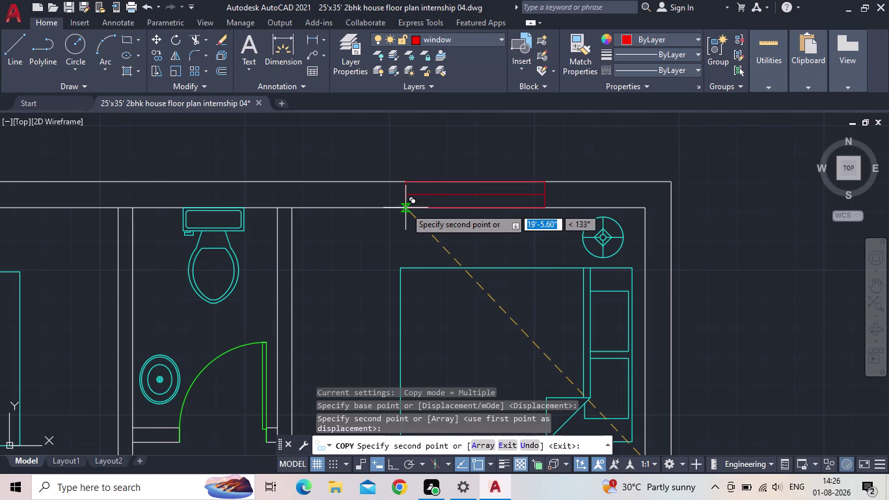
click(406, 208)
scroll(down, 3)
middle_drag(544, 235, 633, 166)
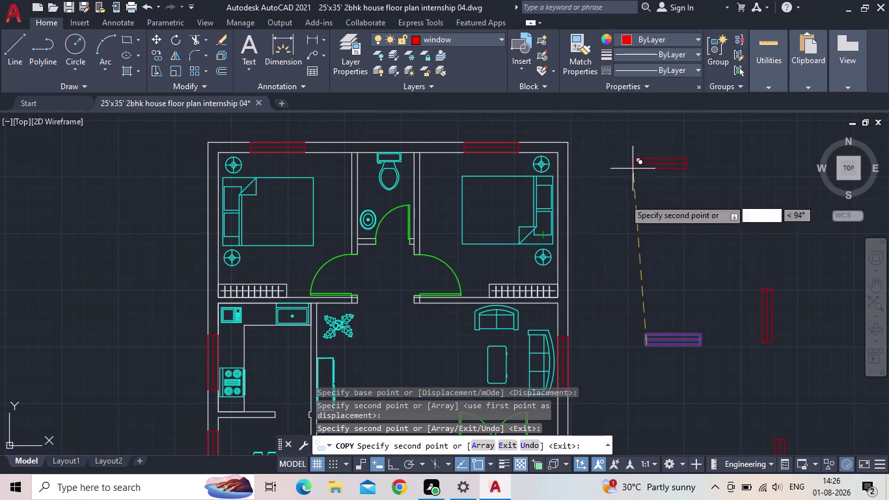
middle_drag(599, 246, 582, 191)
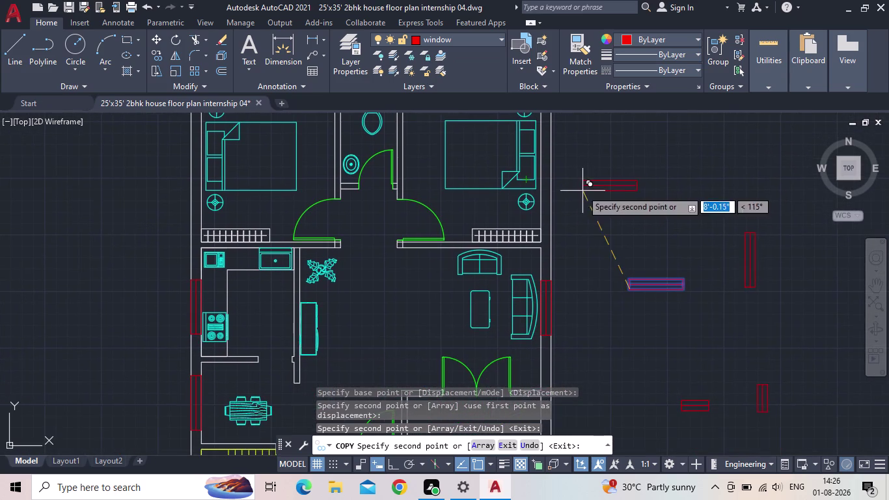
scroll(down, 3)
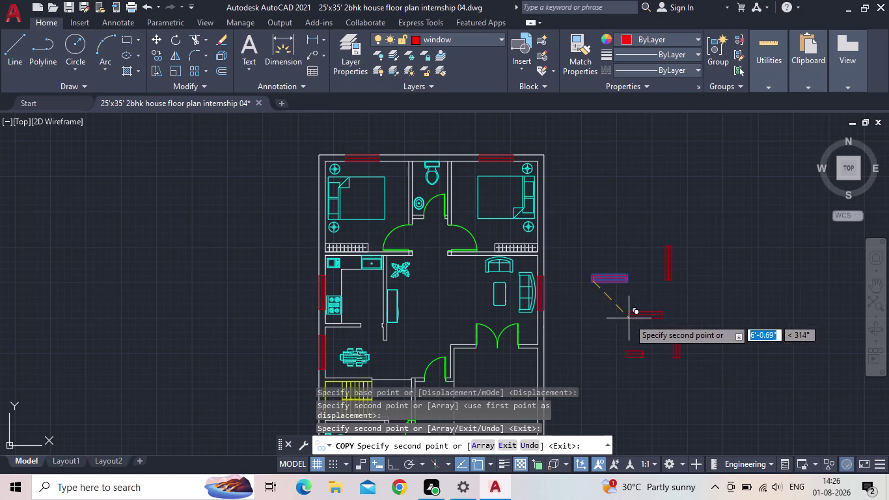
key(Escape)
middle_drag(645, 362, 631, 337)
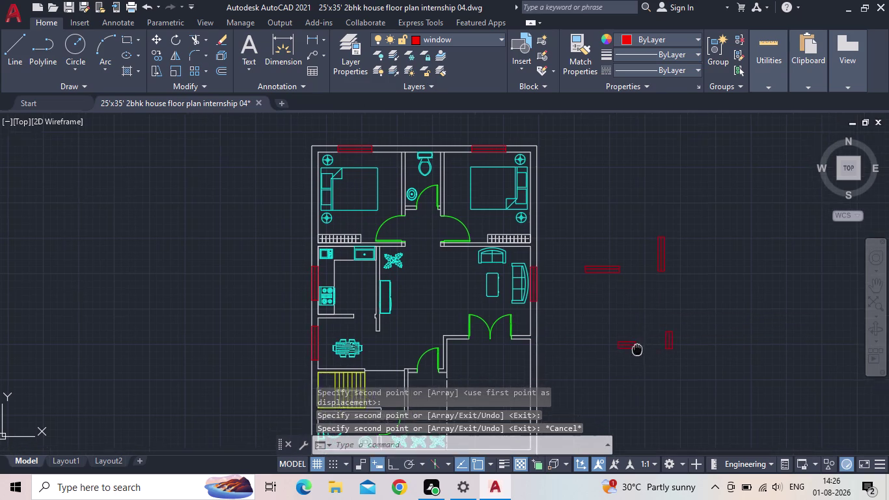
Copy the spare horizontal red window into the bathroom's top wall.
middle_drag(631, 337, 608, 303)
scroll(up, 3)
drag(595, 258, 587, 252)
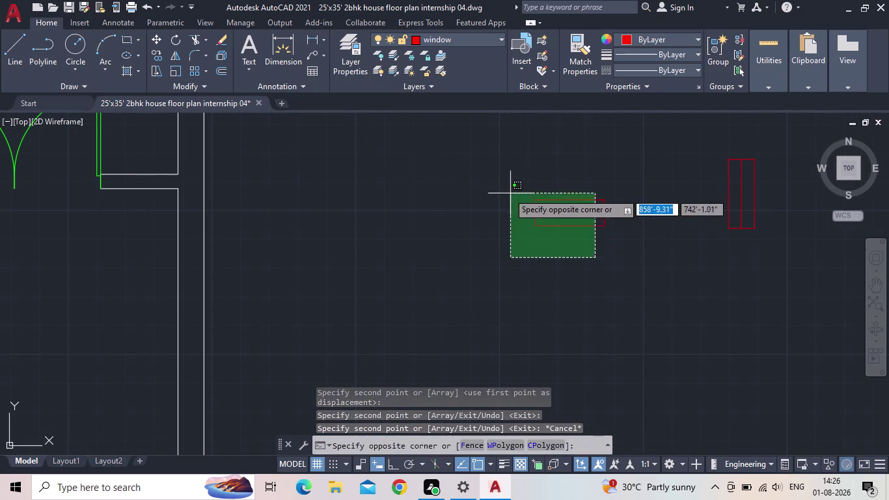
click(507, 182)
key(c)
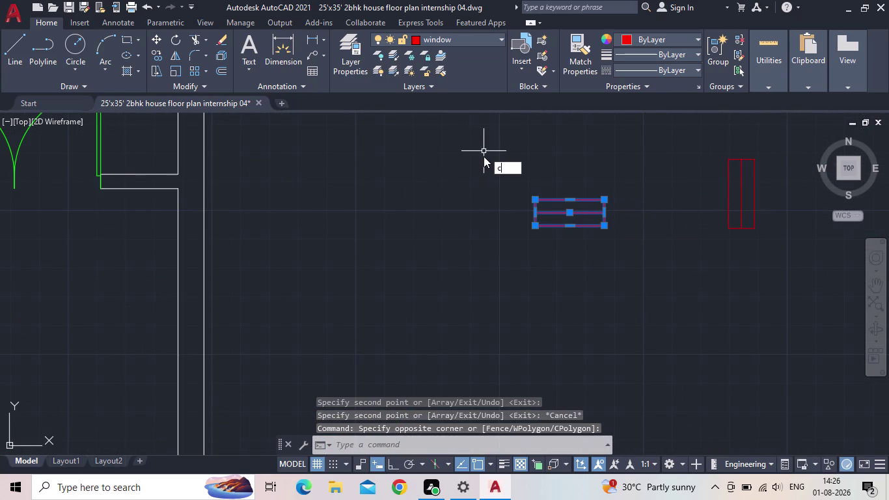
key(o)
key(Return)
scroll(up, 3)
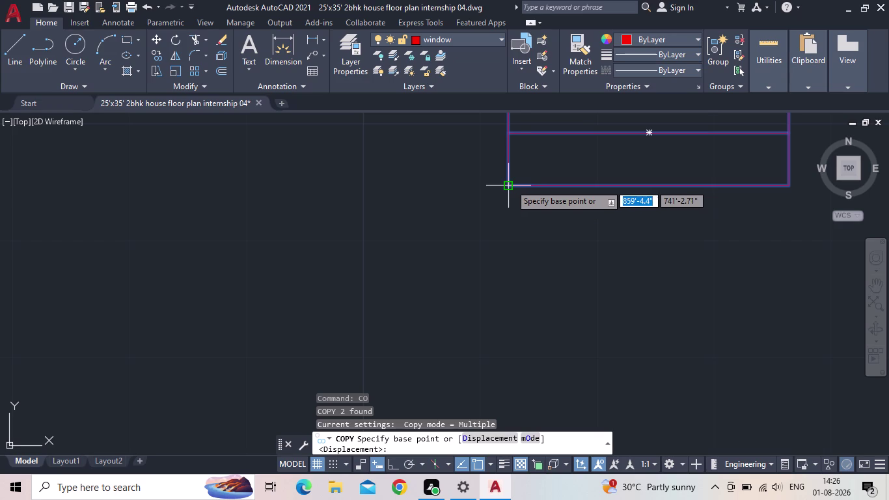
click(508, 183)
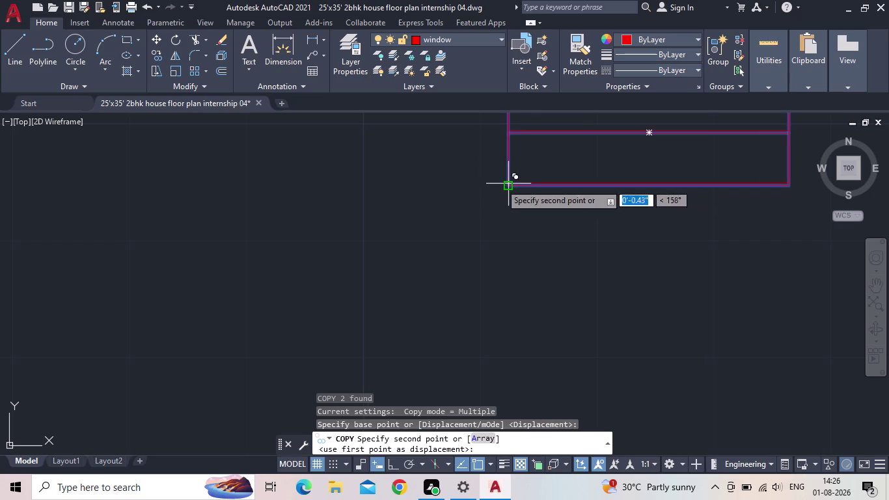
middle_drag(385, 202, 542, 309)
scroll(down, 3)
scroll(down, 3)
middle_drag(348, 251, 482, 311)
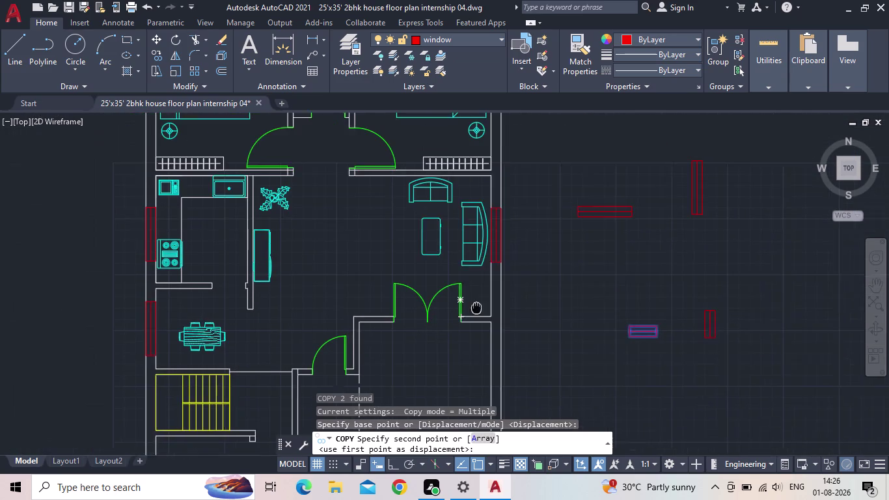
middle_drag(483, 310, 483, 311)
middle_drag(365, 213, 400, 395)
scroll(up, 3)
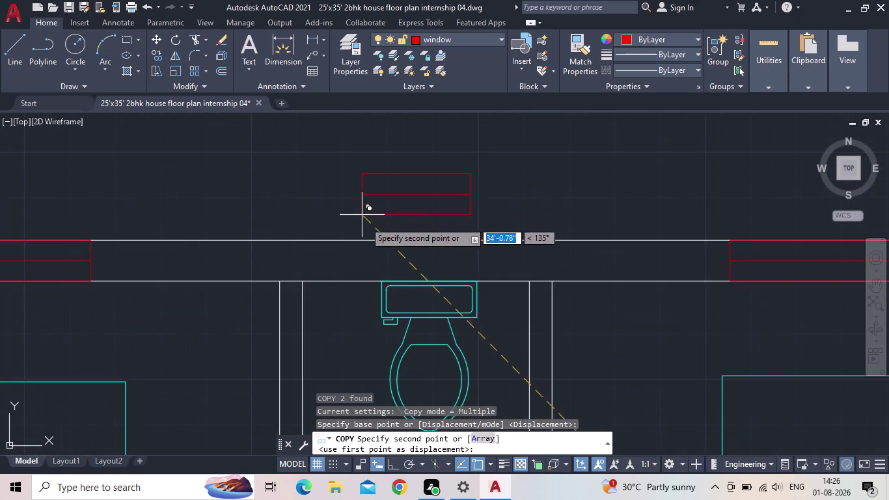
scroll(up, 3)
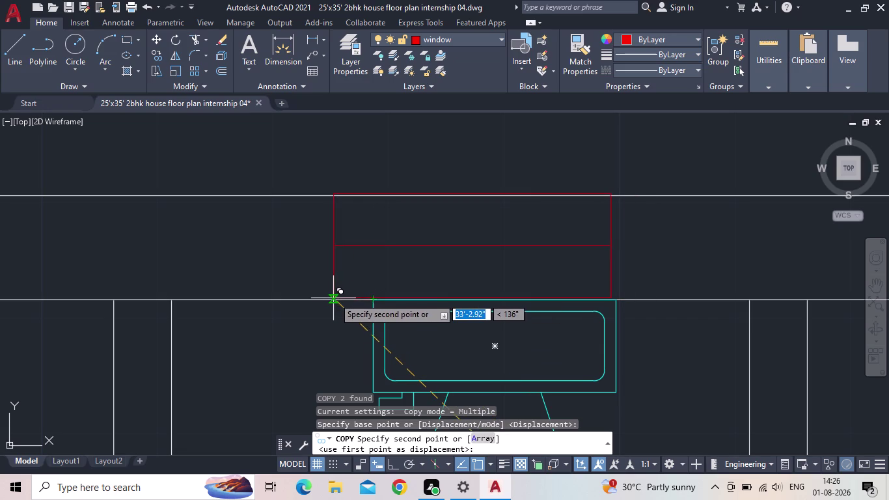
click(333, 300)
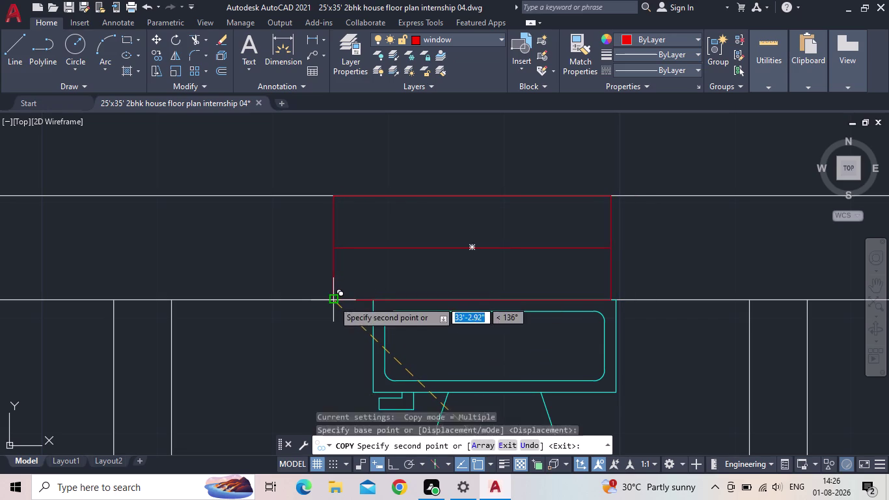
Pan along the plan down to the bottom wall, then end the copy.
scroll(down, 3)
middle_drag(513, 343, 366, 252)
scroll(down, 3)
middle_drag(420, 267, 278, 191)
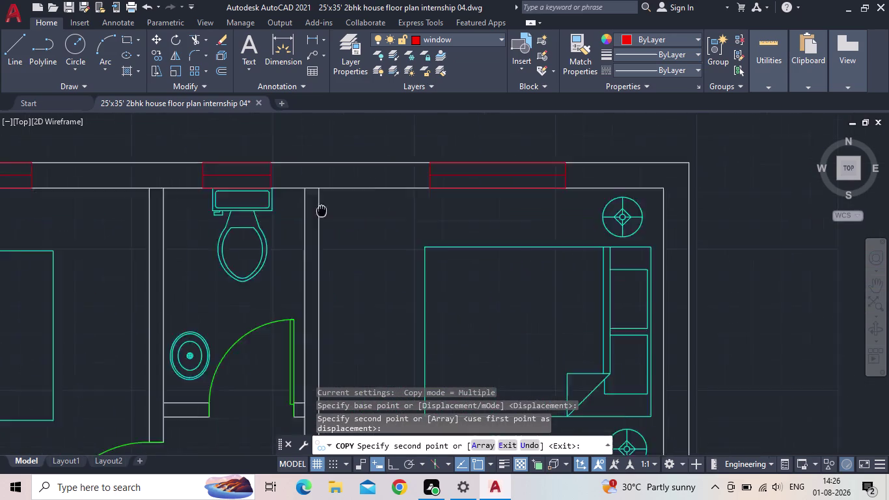
middle_drag(278, 191, 263, 182)
scroll(down, 3)
middle_drag(274, 224, 275, 178)
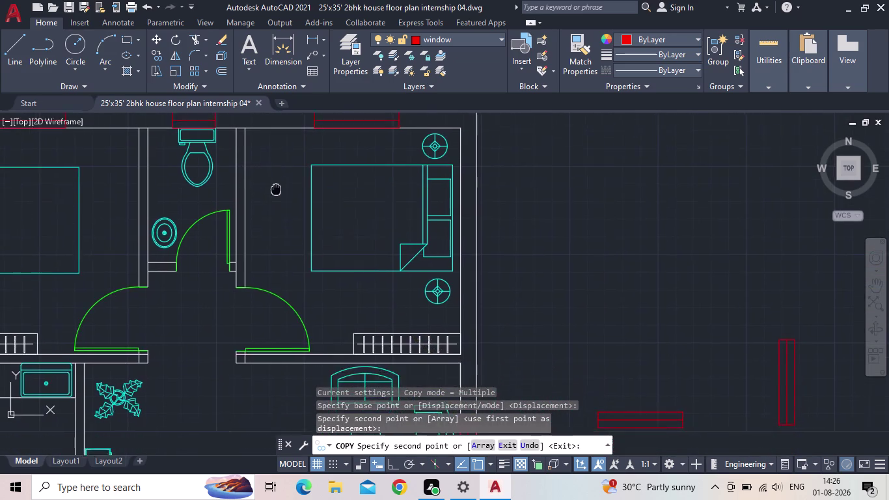
middle_drag(276, 178, 276, 169)
scroll(down, 3)
middle_drag(409, 256, 459, 168)
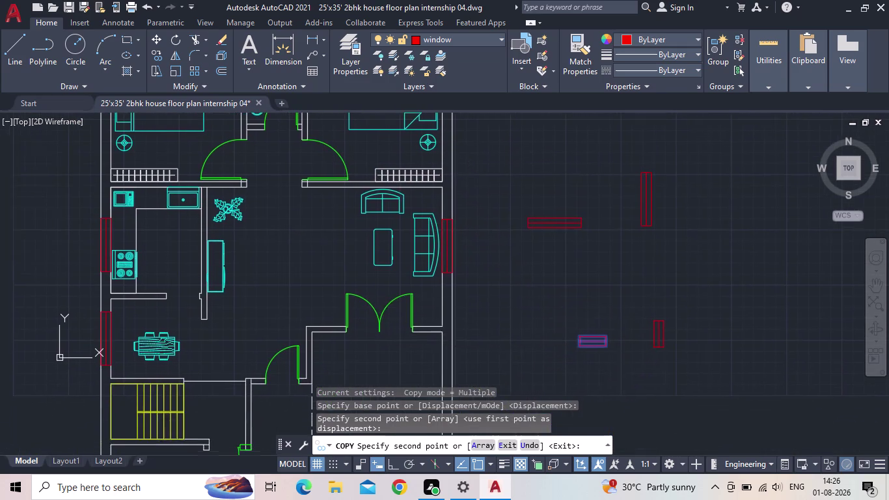
scroll(down, 3)
middle_drag(298, 270, 352, 146)
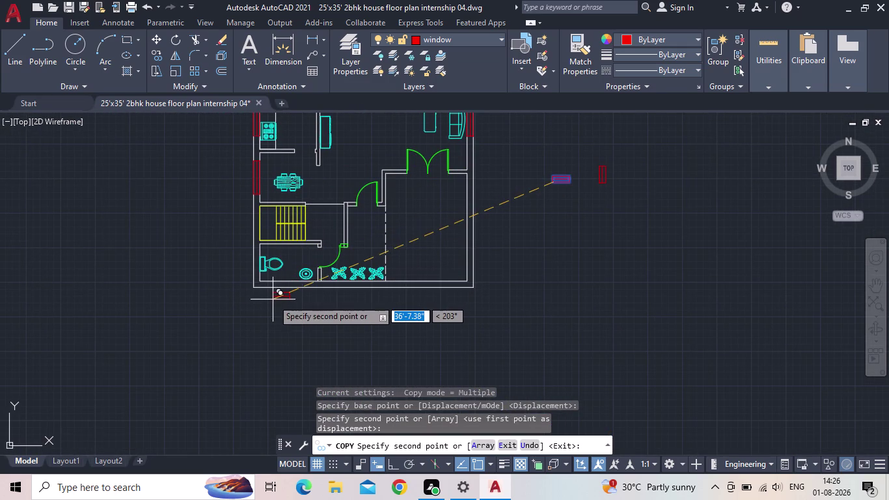
scroll(up, 3)
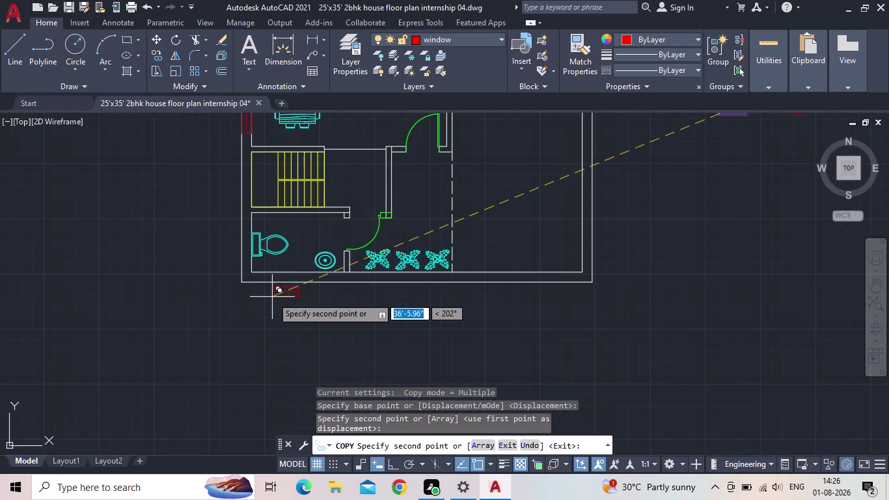
middle_drag(300, 252, 186, 313)
scroll(down, 3)
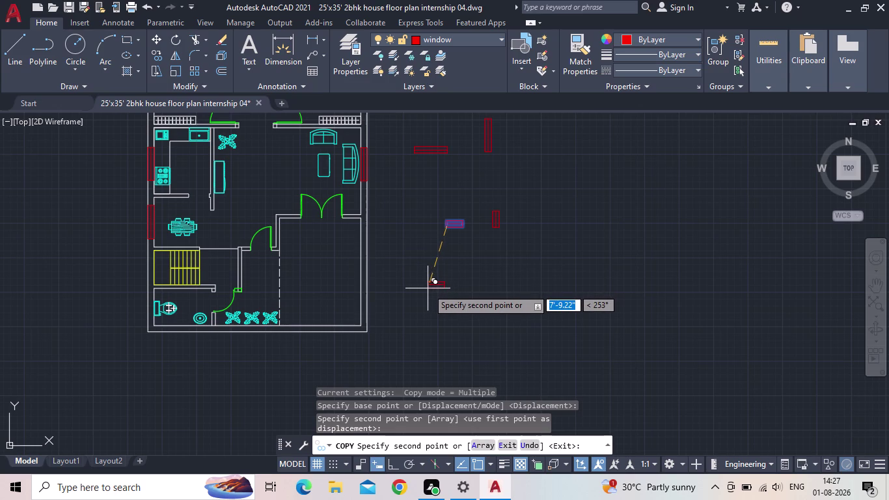
key(Escape)
Copy the short vertical spare window onto the bathroom wall beside the toilet.
drag(515, 258, 512, 250)
click(481, 199)
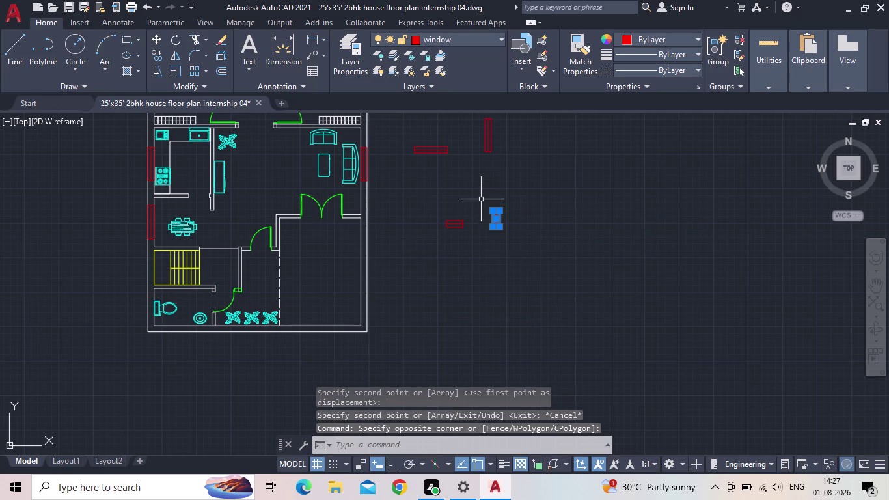
key(c)
key(o)
key(Return)
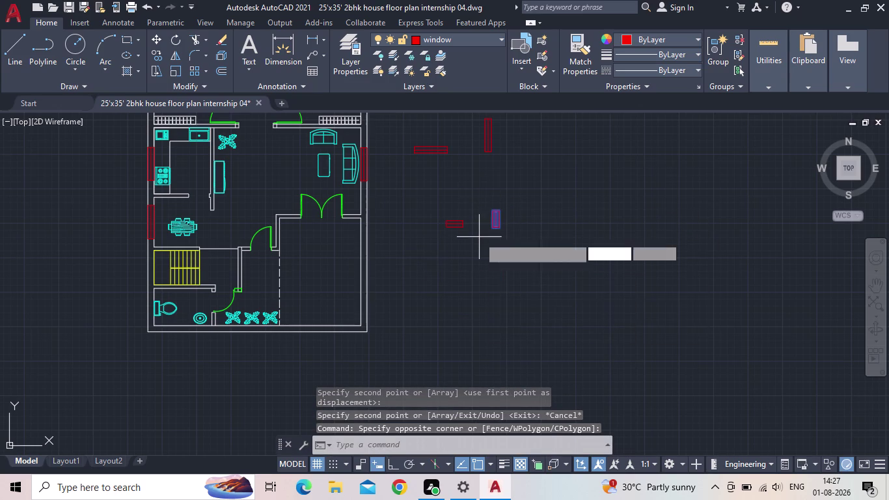
scroll(up, 3)
click(527, 224)
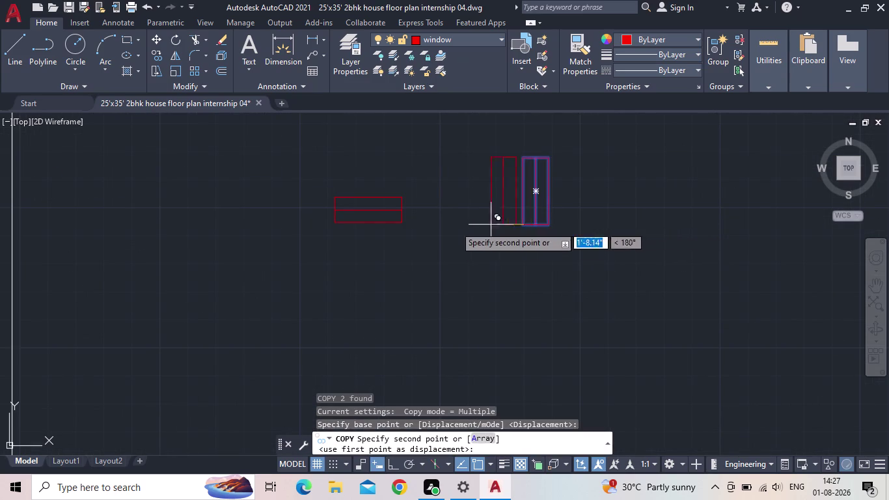
middle_drag(313, 296, 535, 254)
scroll(down, 3)
scroll(down, 3)
middle_drag(310, 293, 554, 240)
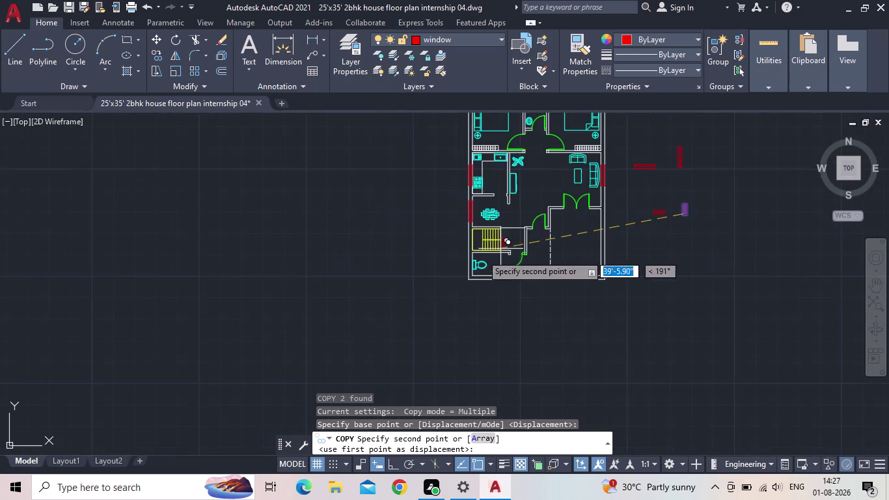
scroll(up, 3)
scroll(up, 3)
scroll(up, 3)
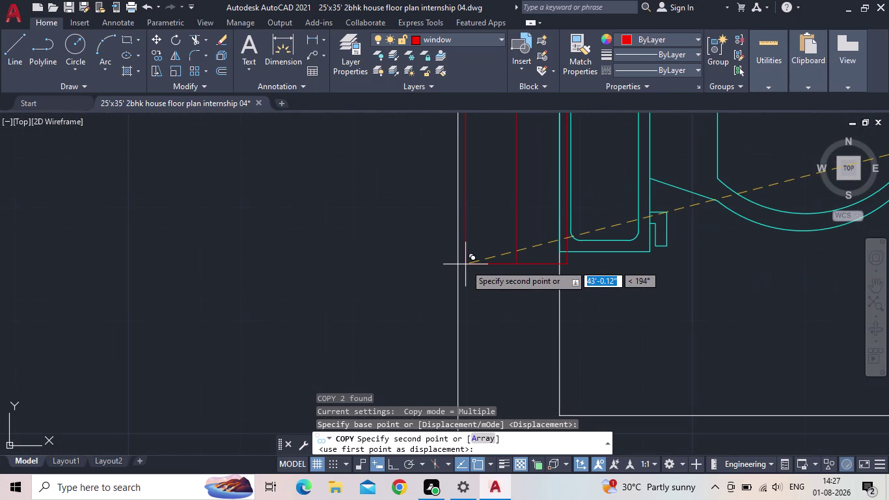
scroll(down, 3)
scroll(down, 3)
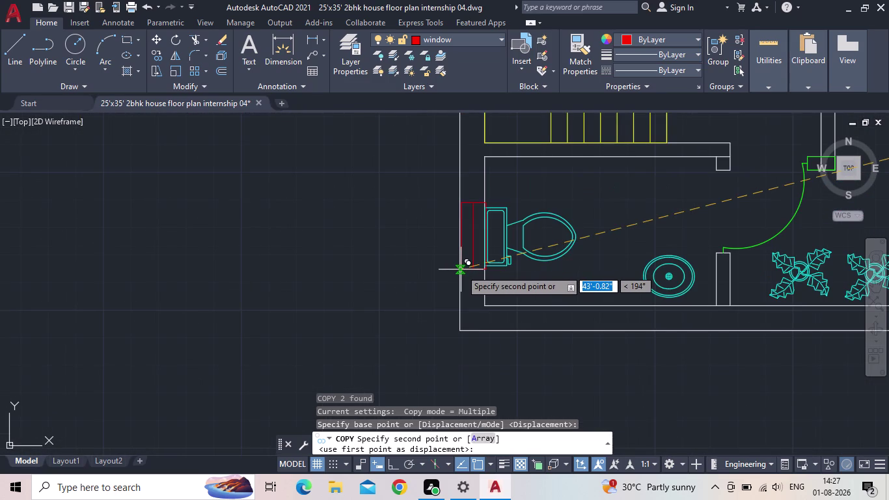
click(459, 270)
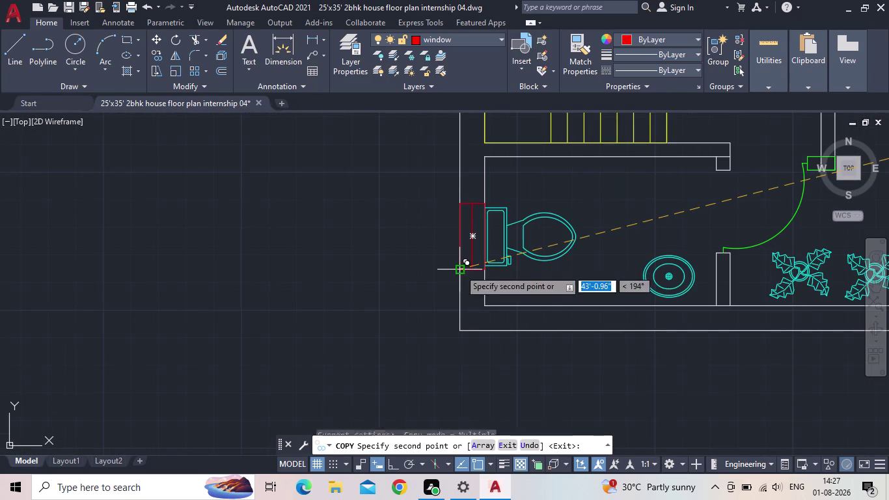
Finish copying windows and save the drawing.
middle_drag(349, 283, 280, 370)
scroll(down, 3)
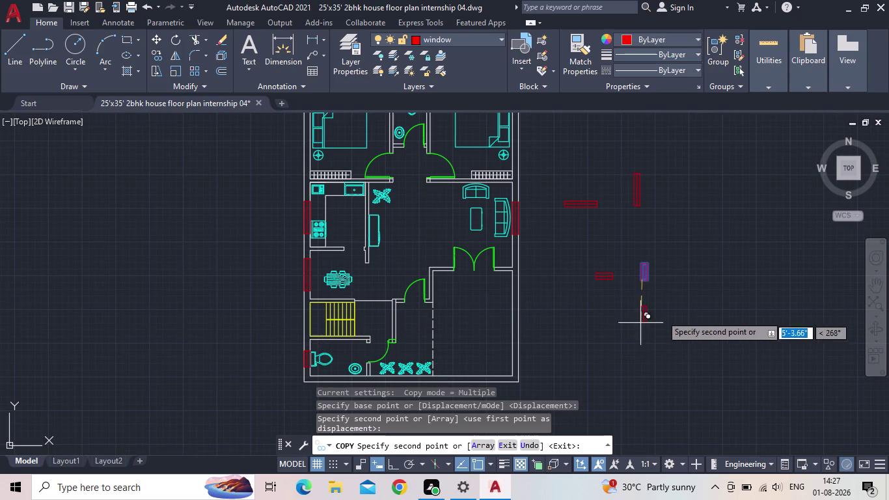
key(Escape)
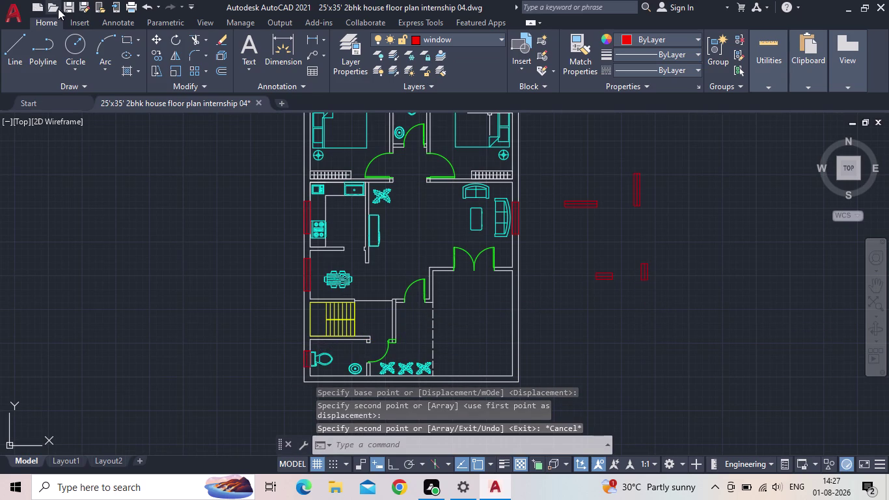
click(68, 8)
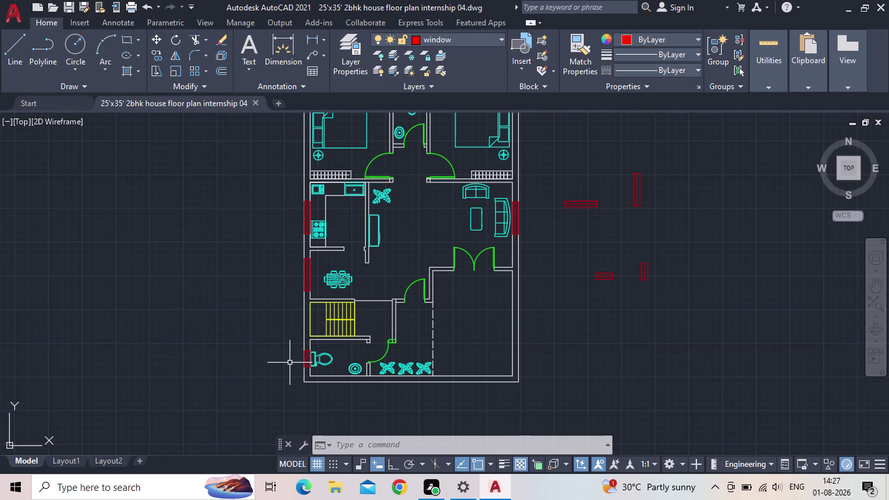
Pan and zoom across the kitchen and bedrooms to the wall beside the lower door.
scroll(up, 3)
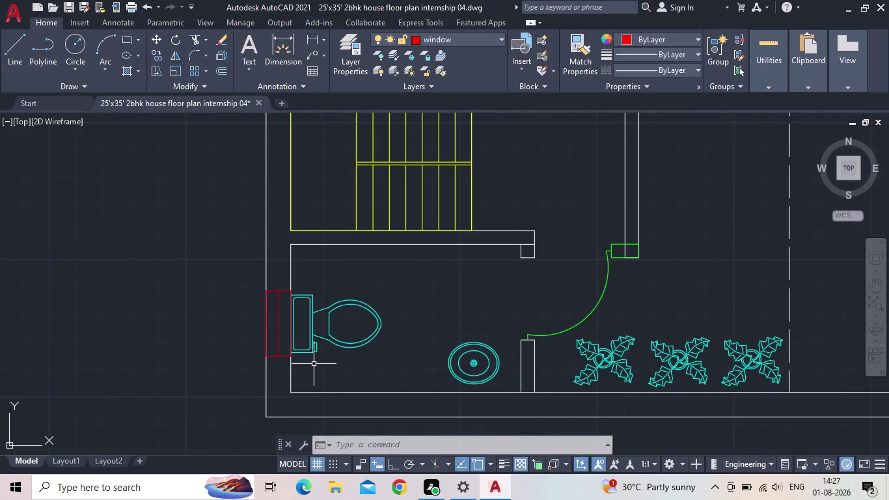
scroll(down, 3)
middle_drag(215, 286, 210, 382)
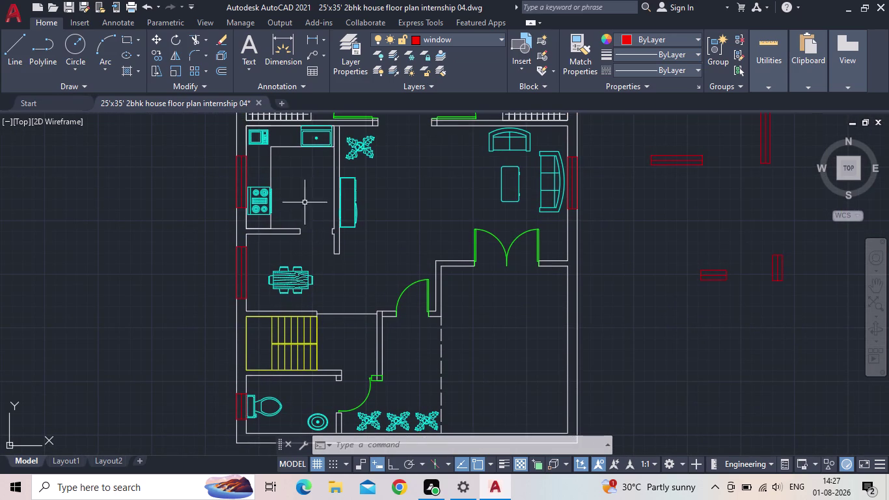
middle_drag(302, 201, 279, 305)
scroll(up, 3)
scroll(down, 3)
middle_drag(264, 191, 234, 303)
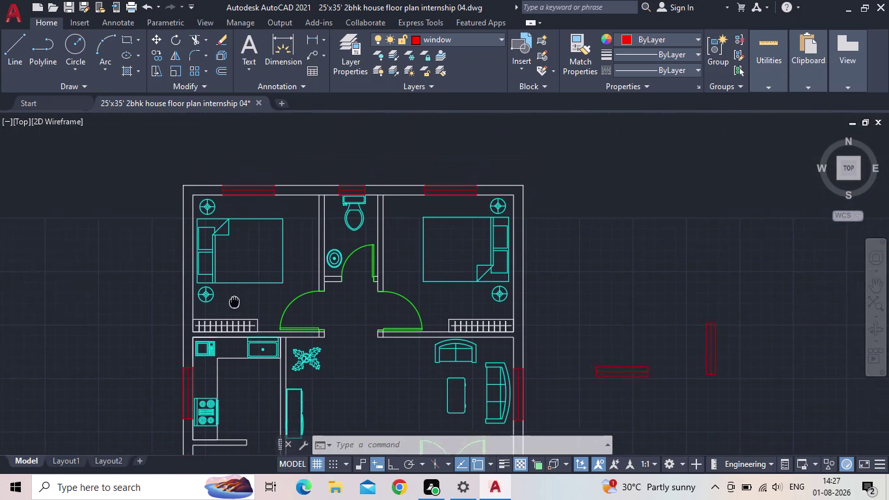
middle_drag(233, 303, 72, 248)
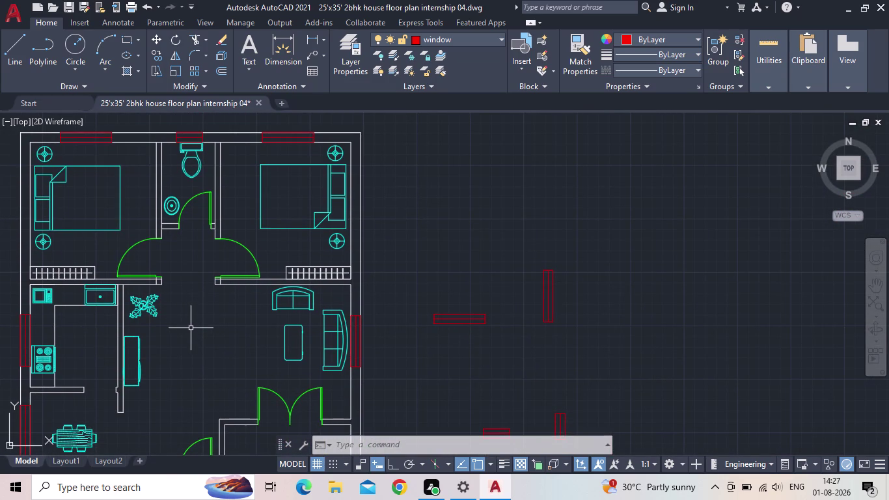
scroll(down, 3)
middle_drag(223, 343, 233, 247)
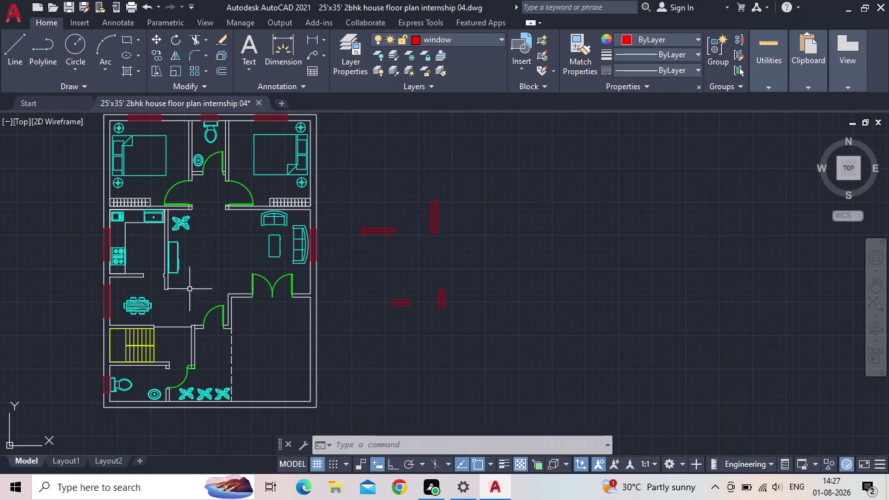
scroll(up, 3)
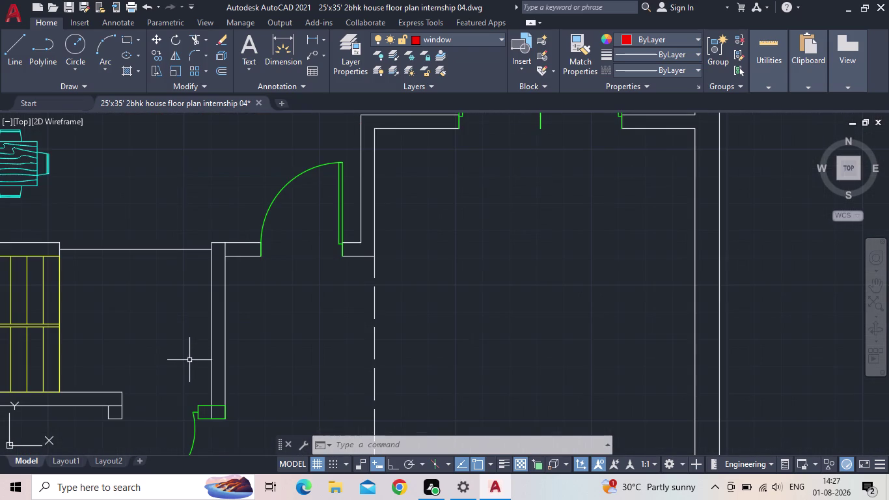
middle_drag(190, 362, 194, 330)
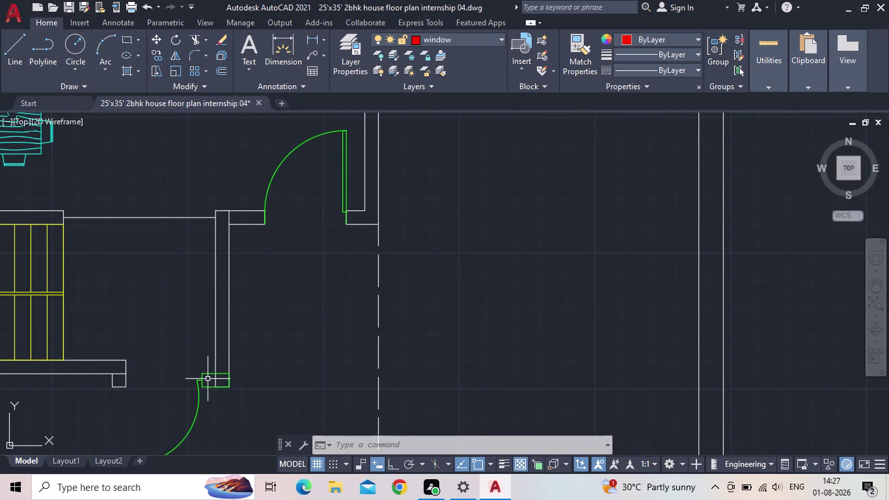
scroll(up, 3)
Restart TRIM and cut the wall line inside the first door jamb.
key(Escape)
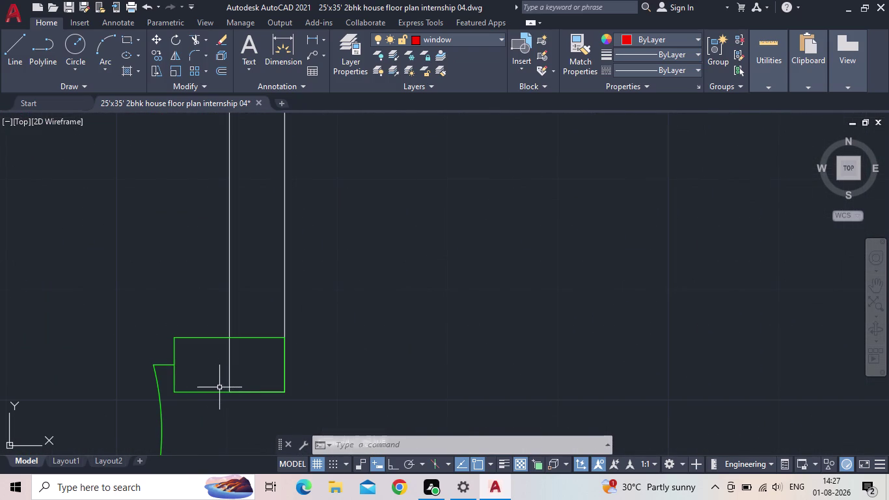
key(t)
key(r)
key(space)
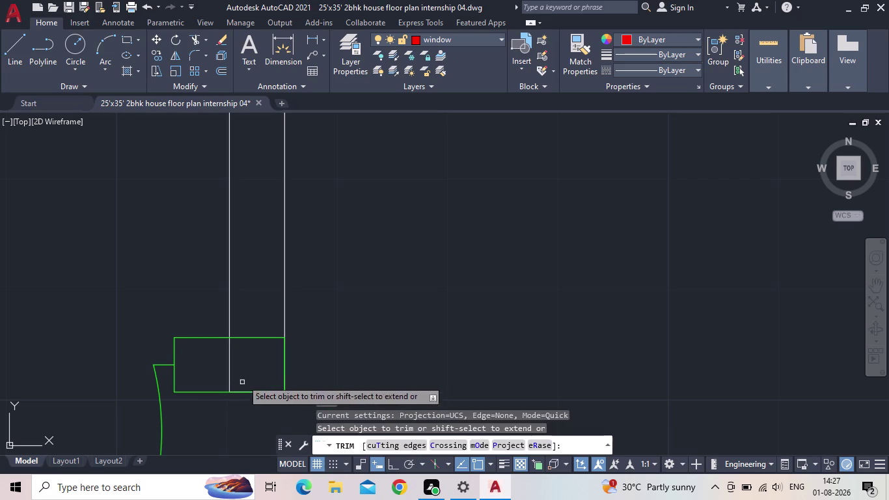
click(249, 360)
click(245, 314)
drag(240, 361, 232, 362)
click(221, 362)
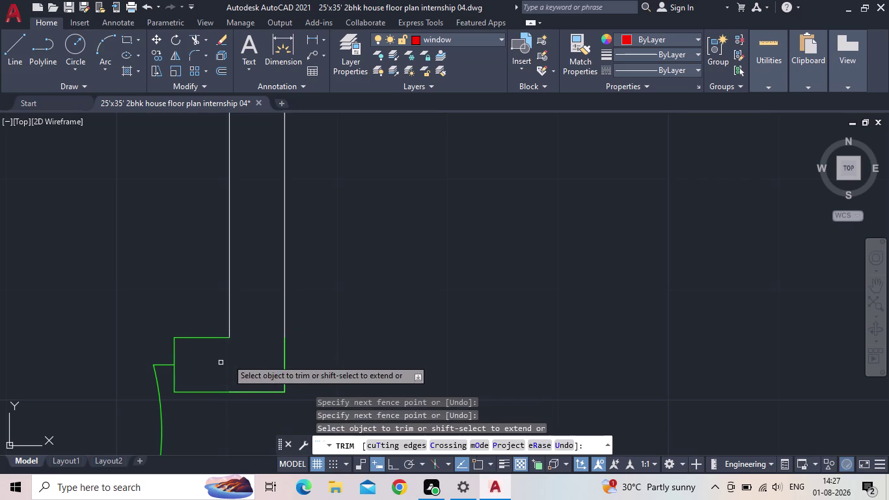
Trim the wall line under the bedroom door jamb with a fence.
scroll(down, 3)
scroll(down, 3)
middle_drag(176, 335, 268, 291)
scroll(down, 3)
middle_drag(359, 252, 345, 346)
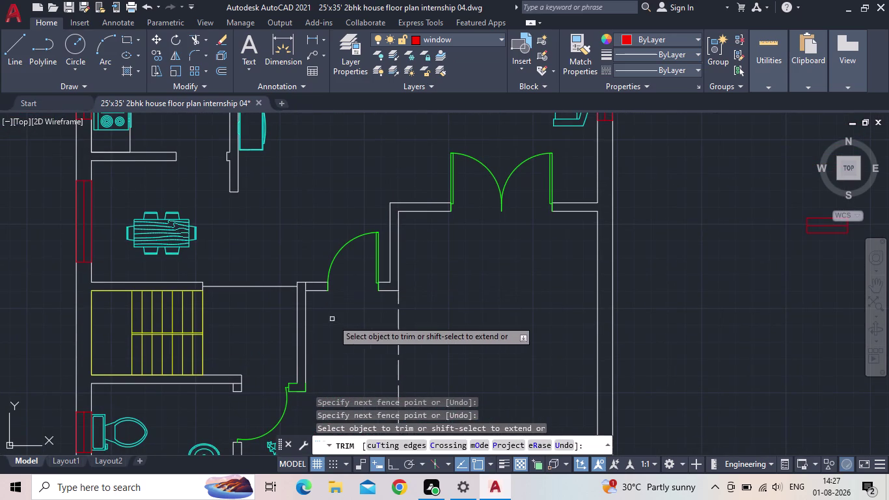
scroll(down, 3)
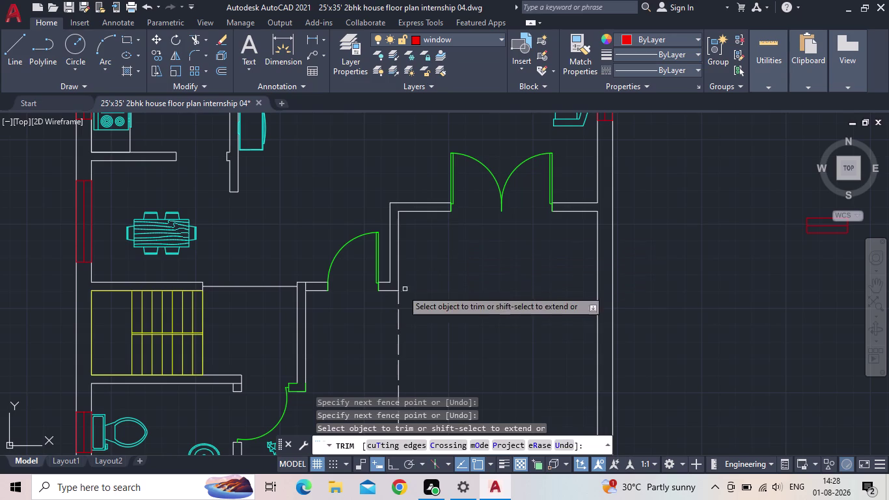
middle_drag(471, 309, 470, 458)
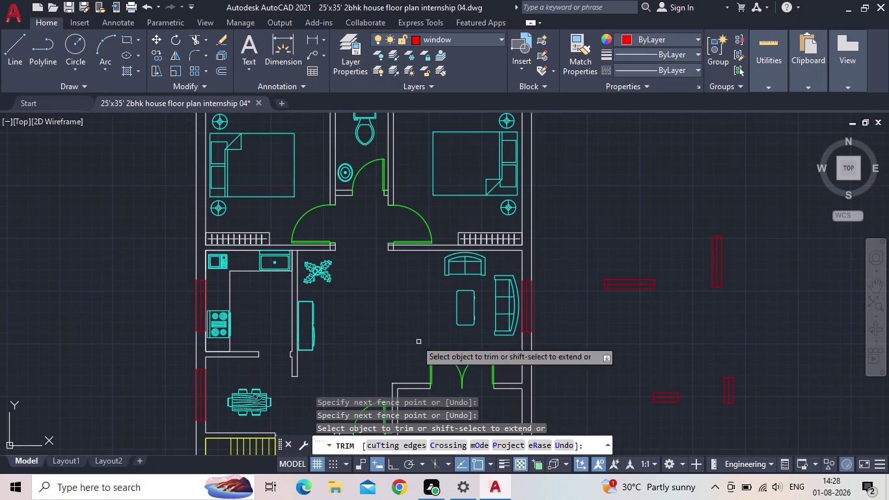
middle_drag(384, 325, 388, 357)
scroll(up, 3)
scroll(up, 3)
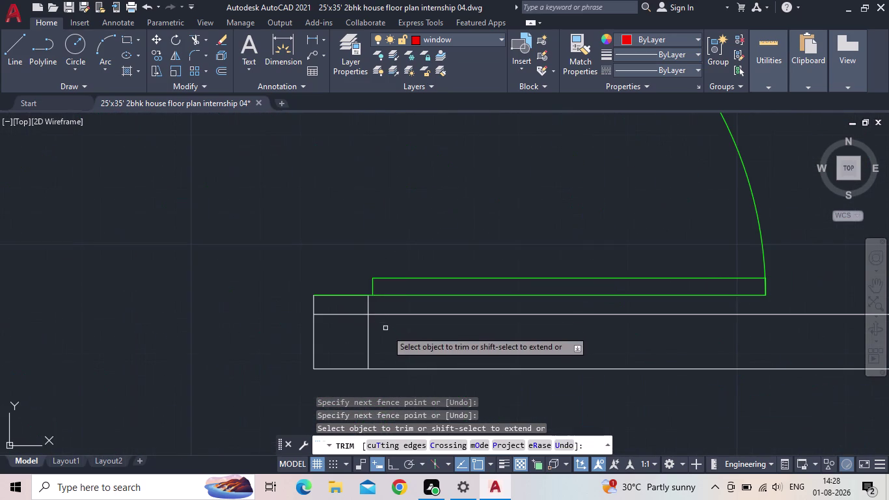
click(388, 340)
click(356, 339)
drag(348, 331, 347, 323)
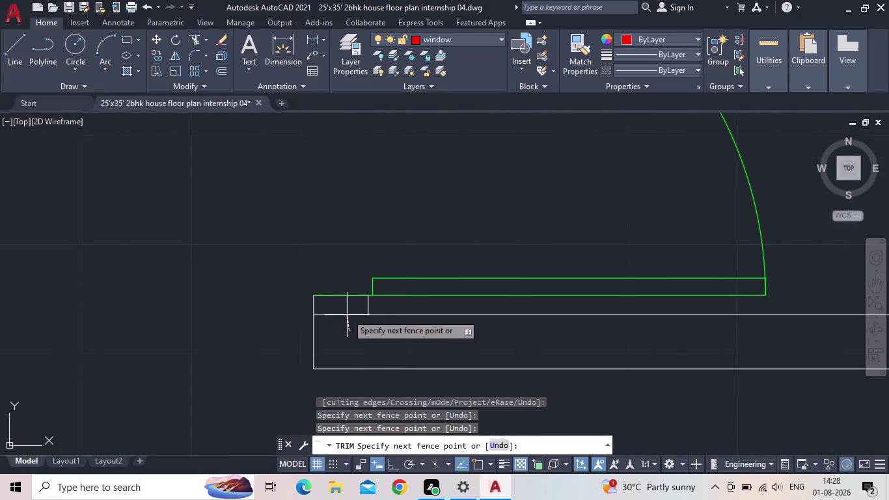
click(347, 313)
Trim the wall lines inside the other bedroom door jamb.
scroll(down, 3)
middle_drag(244, 313, 412, 317)
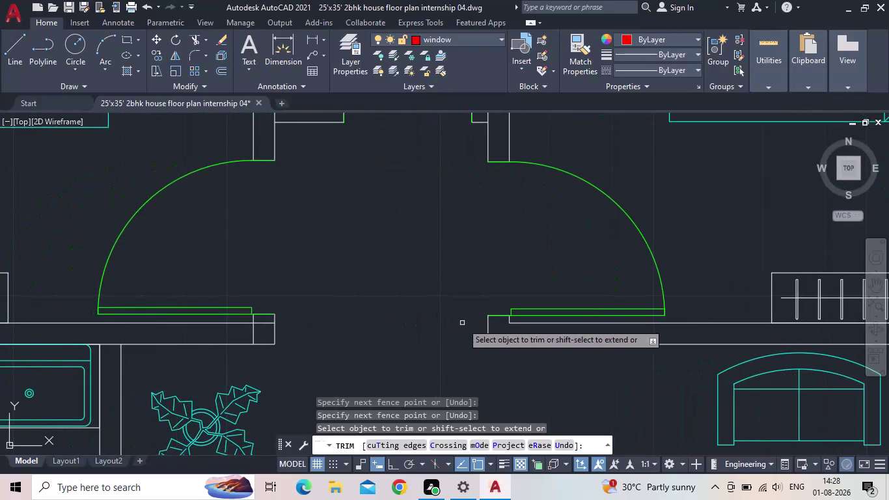
middle_drag(294, 340, 319, 329)
scroll(up, 3)
middle_drag(327, 325, 363, 311)
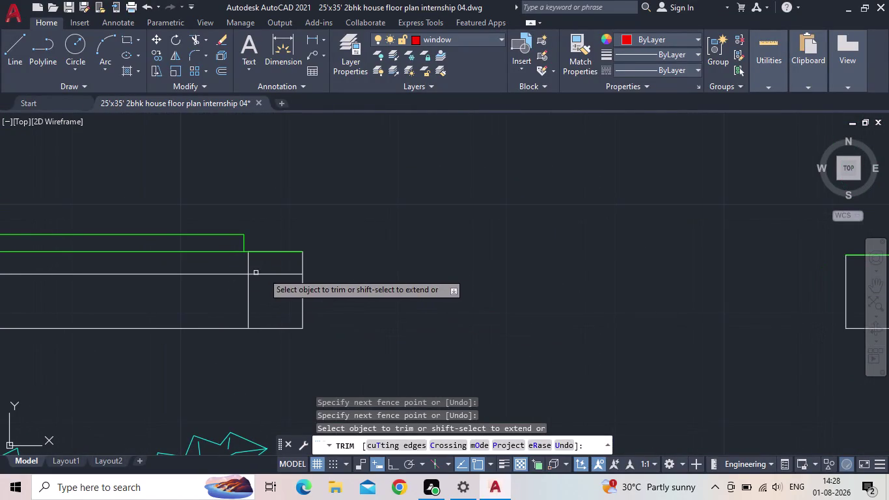
click(274, 268)
click(271, 284)
click(265, 289)
click(238, 296)
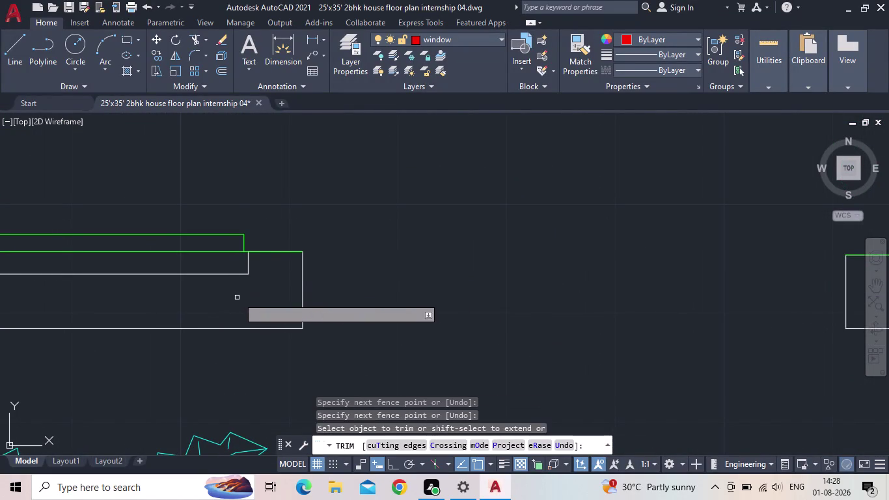
Trim the wall lines at and beside the bathroom door.
scroll(down, 3)
middle_drag(339, 296, 486, 296)
scroll(down, 3)
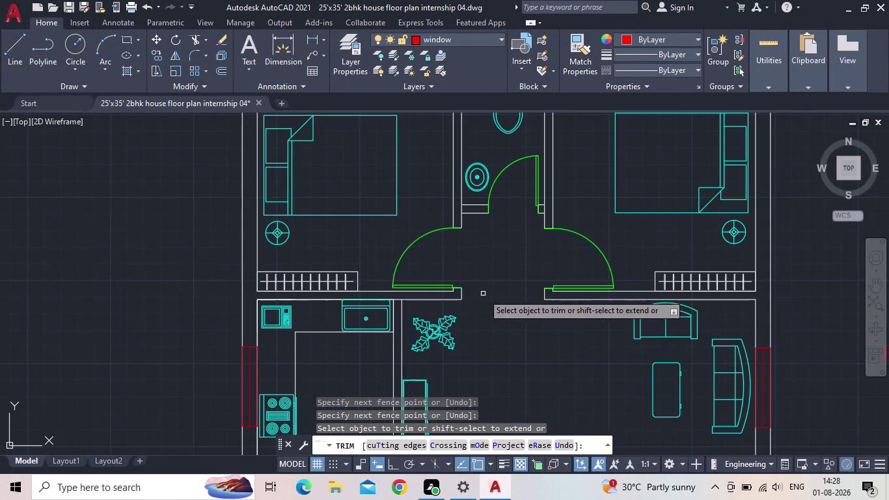
middle_drag(517, 290, 453, 387)
scroll(up, 3)
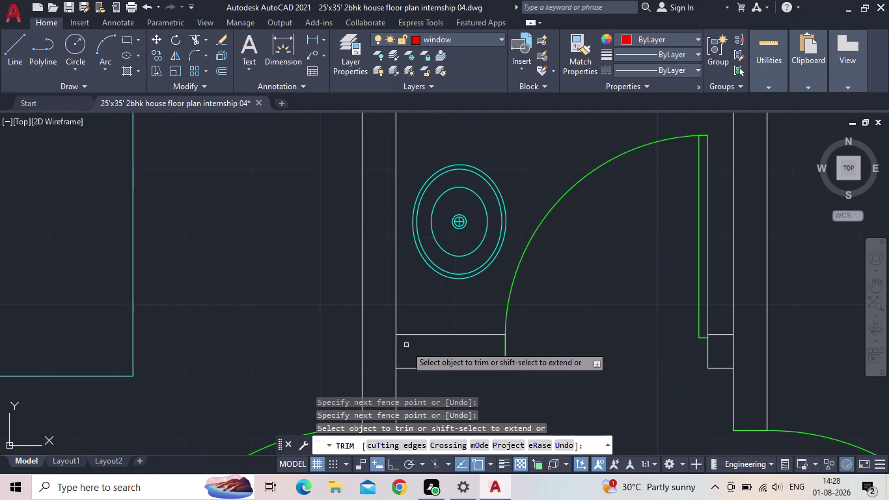
click(408, 356)
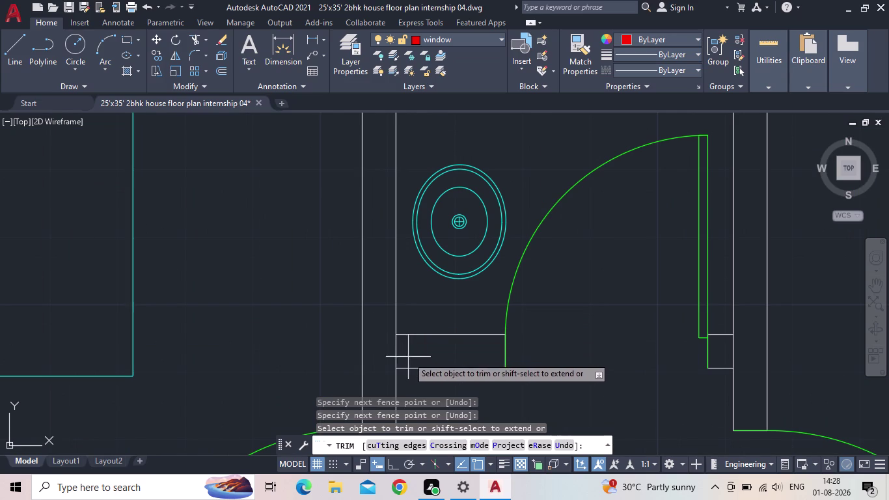
click(388, 355)
scroll(down, 3)
middle_drag(472, 379, 453, 331)
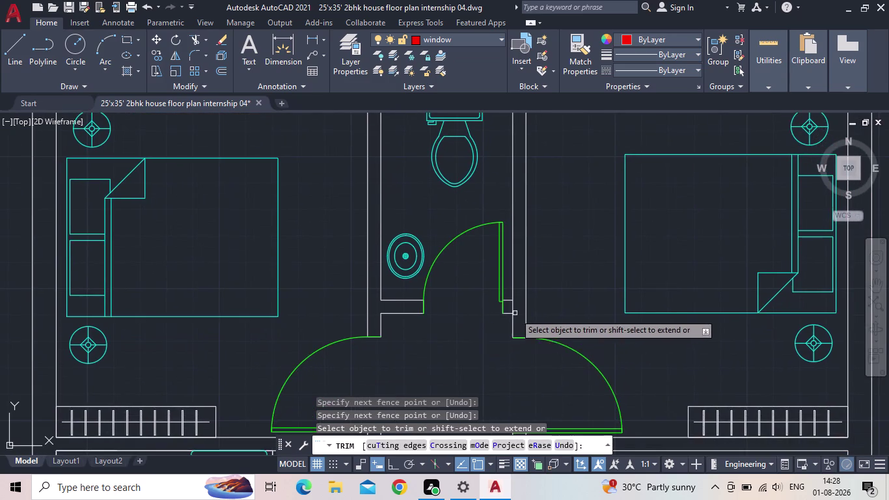
scroll(up, 3)
click(516, 301)
click(493, 300)
Fence-trim the wall lines across the top wall, then end TRIM.
scroll(down, 3)
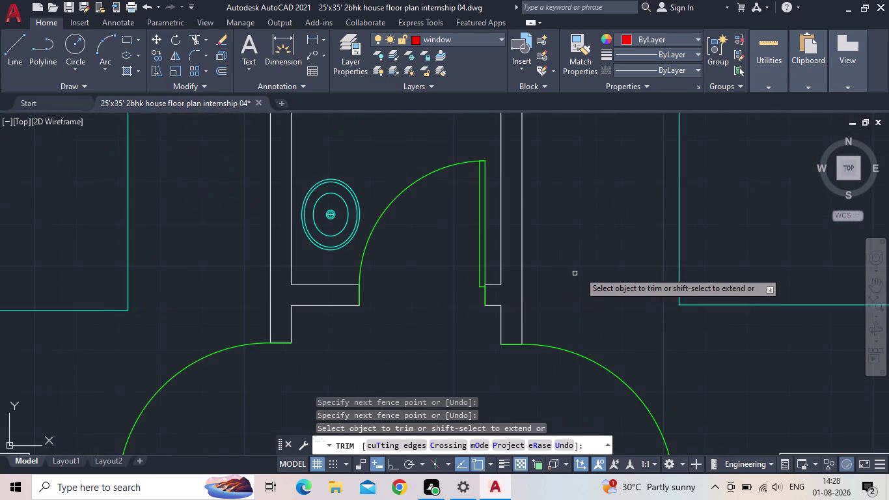
scroll(down, 3)
middle_drag(582, 265, 549, 294)
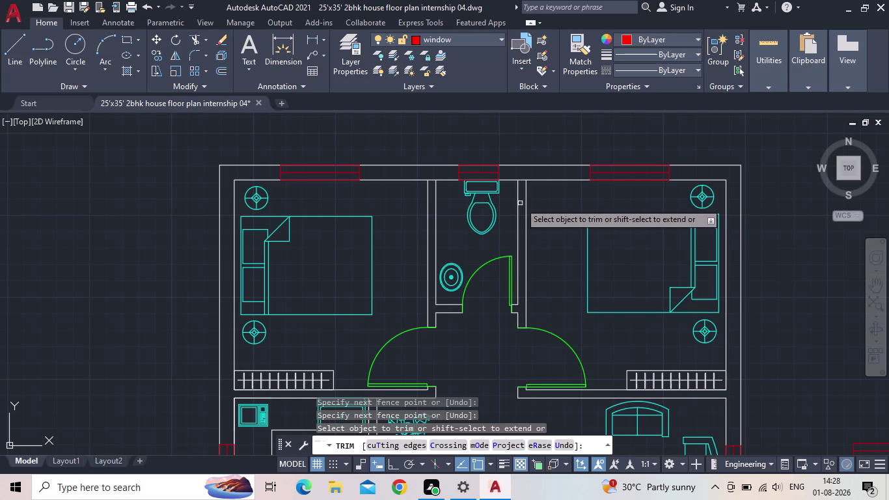
scroll(up, 3)
click(554, 178)
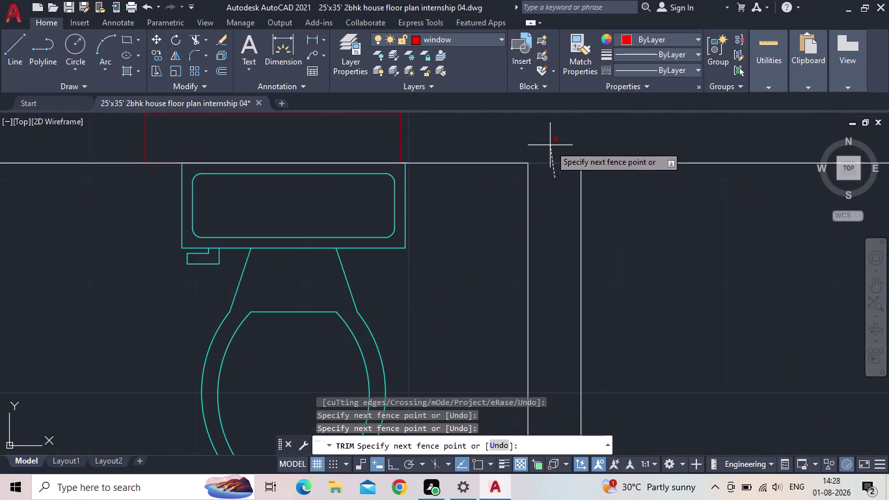
click(550, 145)
scroll(down, 3)
scroll(up, 3)
click(223, 183)
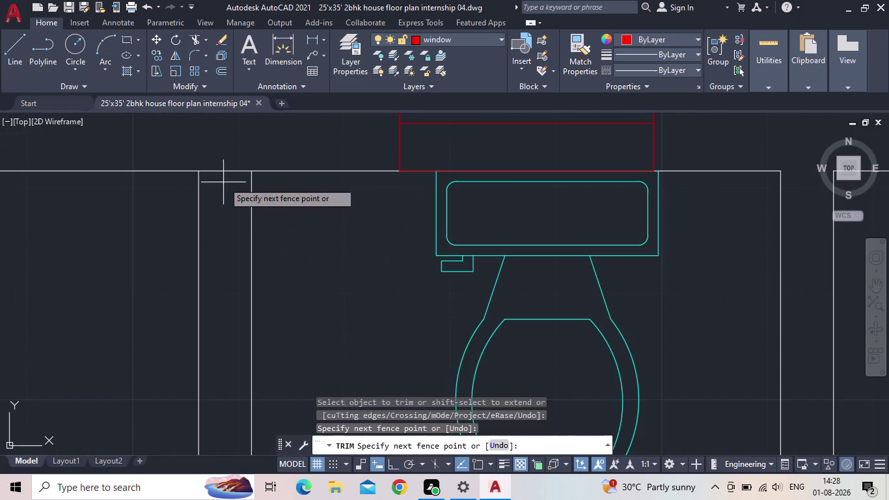
click(224, 156)
scroll(down, 3)
scroll(down, 3)
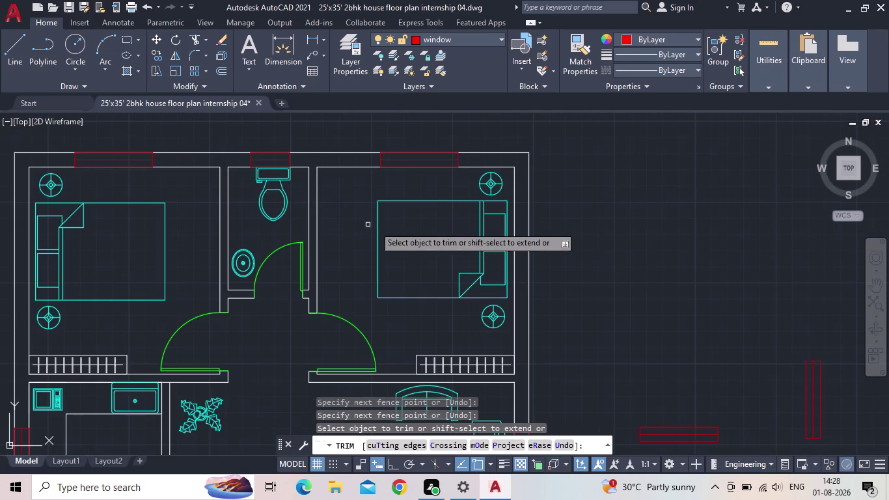
middle_drag(623, 228, 642, 190)
scroll(down, 3)
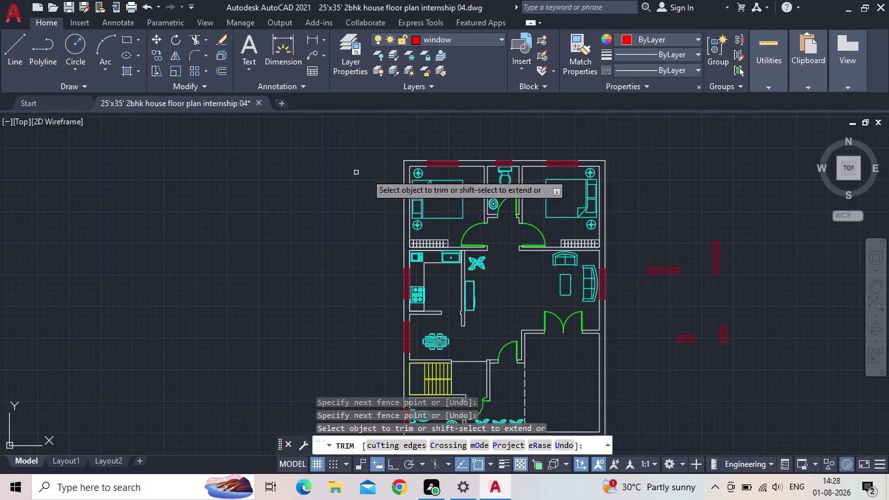
key(Escape)
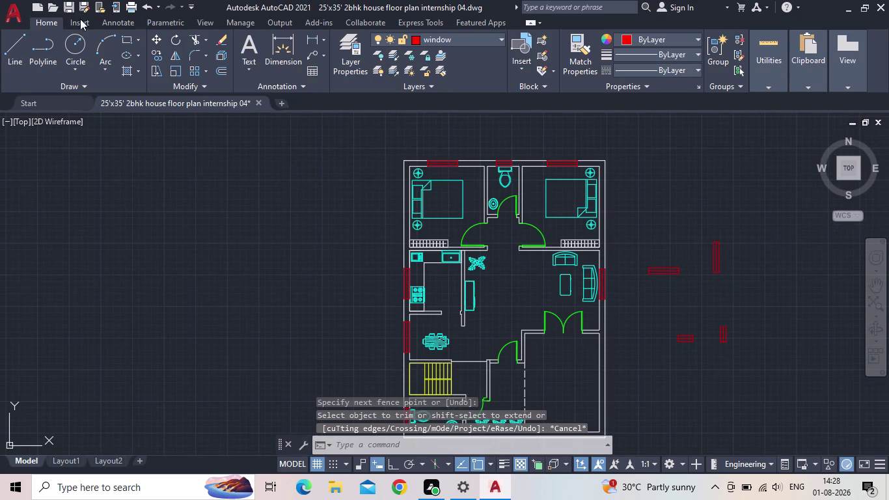
Save the drawing and erase the spare red window pieces beside the plan.
click(73, 7)
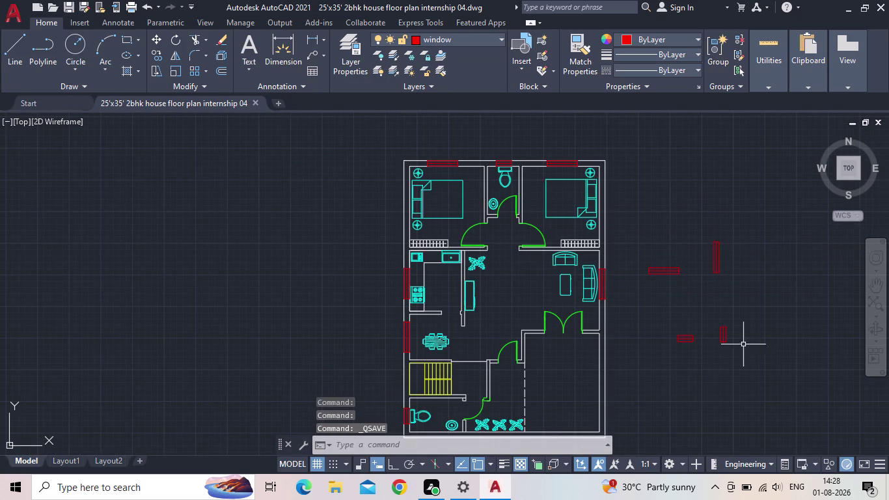
drag(752, 349, 742, 348)
click(630, 226)
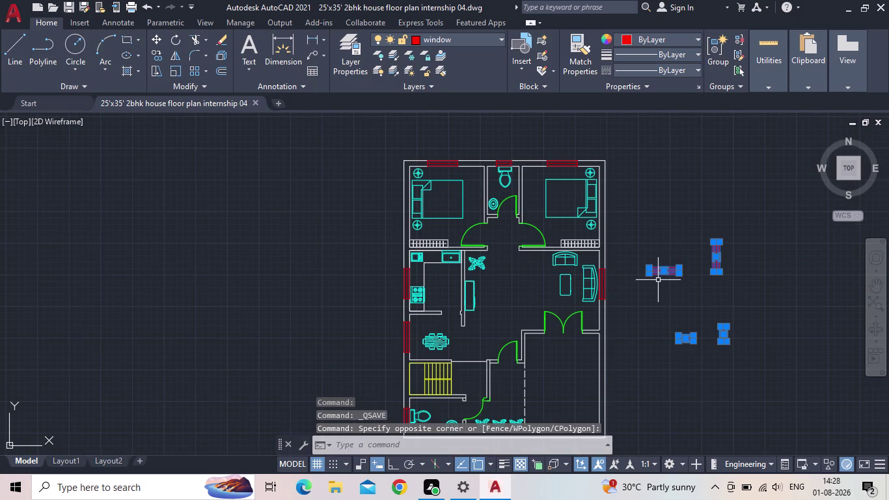
key(Delete)
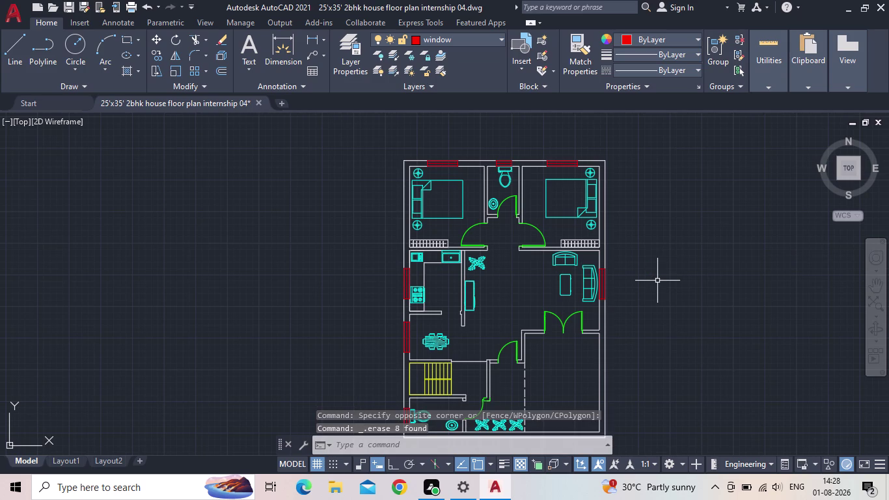
Open the tool palettes with TOO, then close them again.
middle_drag(650, 332, 631, 267)
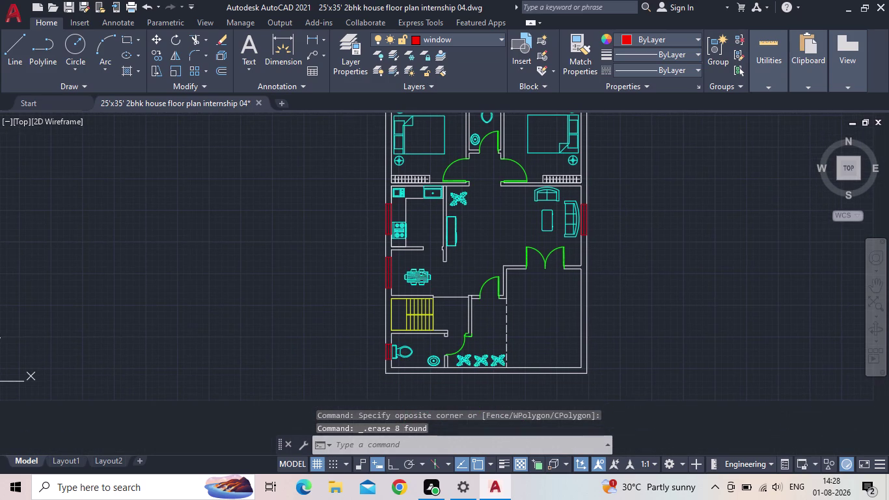
key(t)
text(oo)
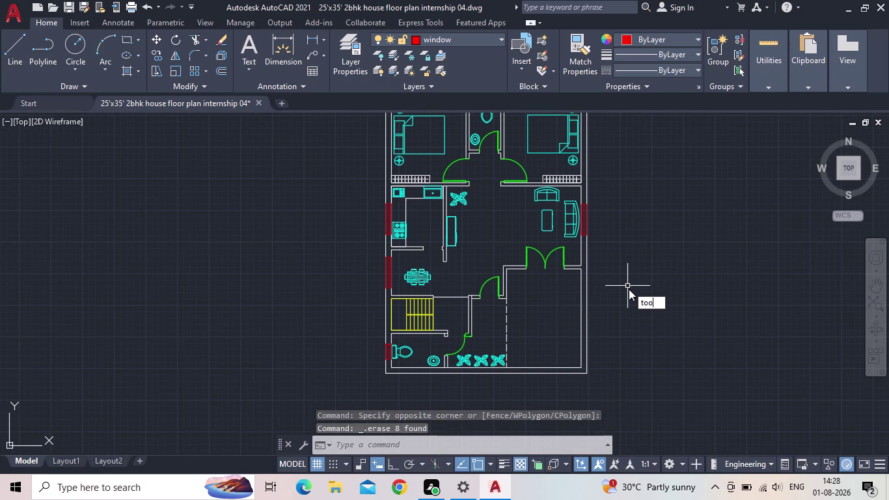
click(661, 311)
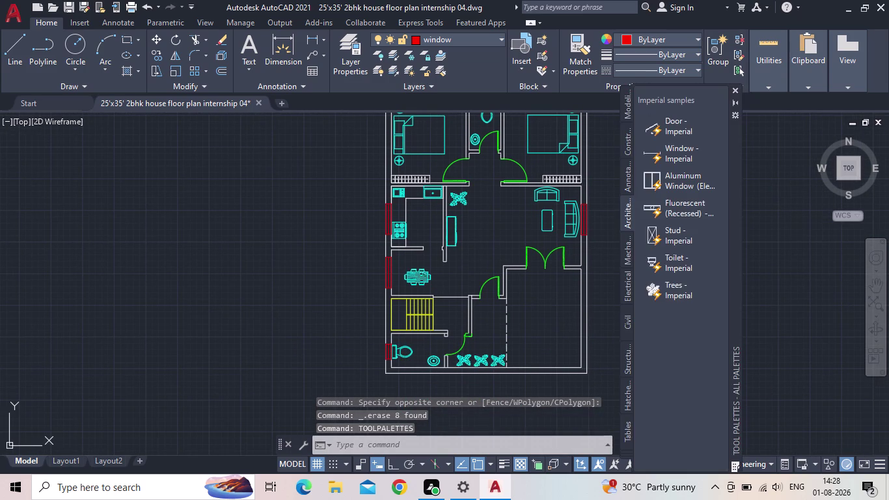
click(736, 90)
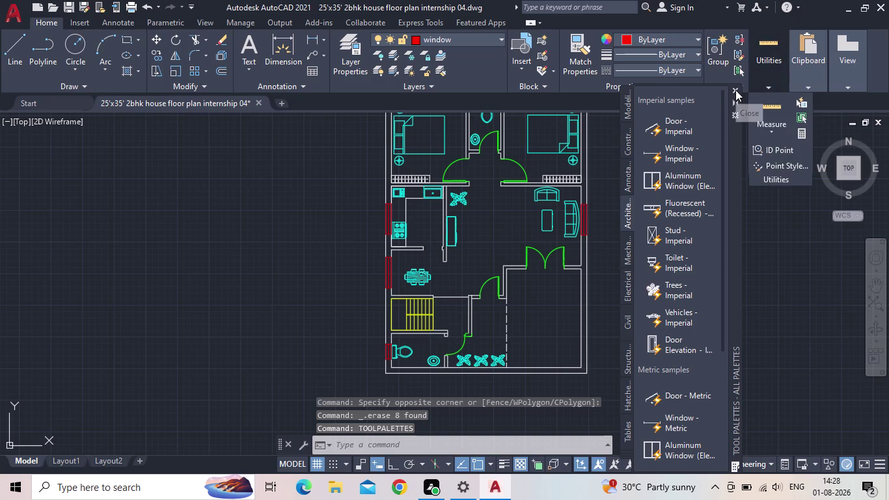
click(350, 62)
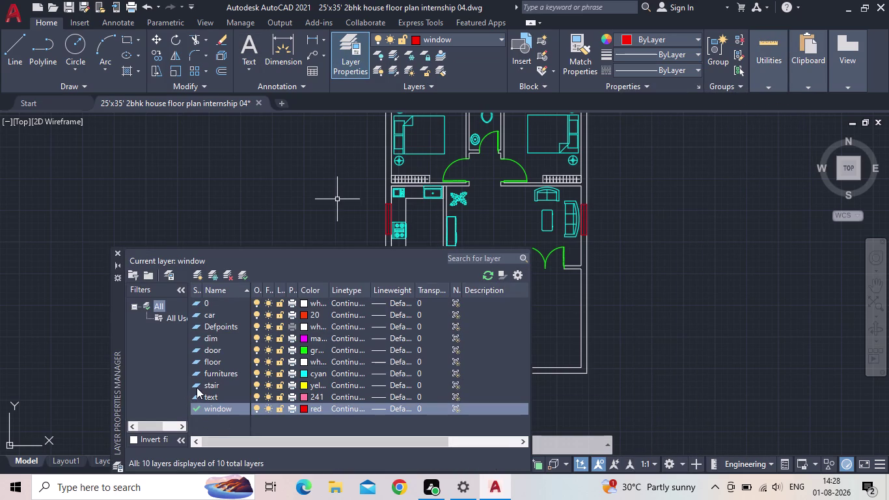
Make car the current layer and reopen the tool palettes.
double_click(194, 314)
click(114, 248)
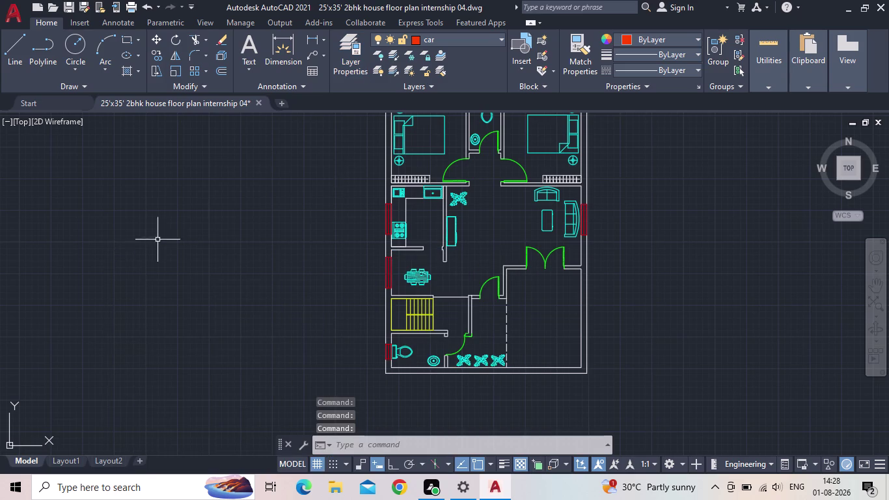
key(t)
key(o)
key(o)
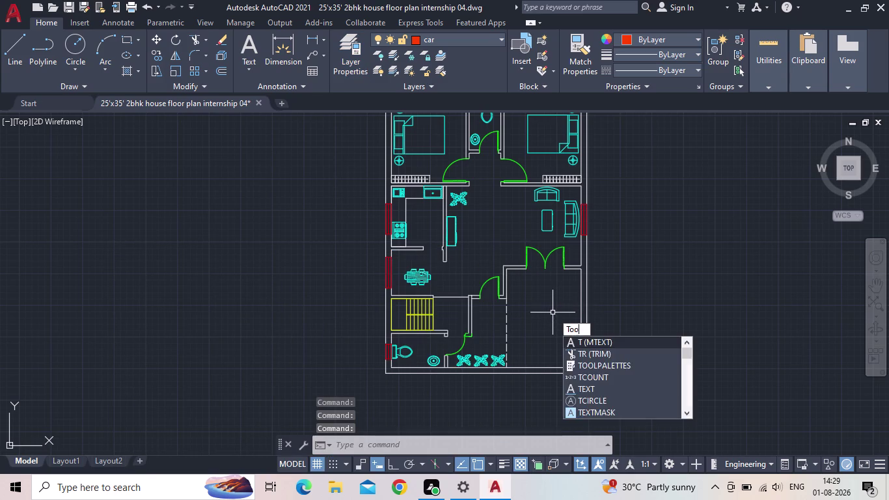
click(614, 342)
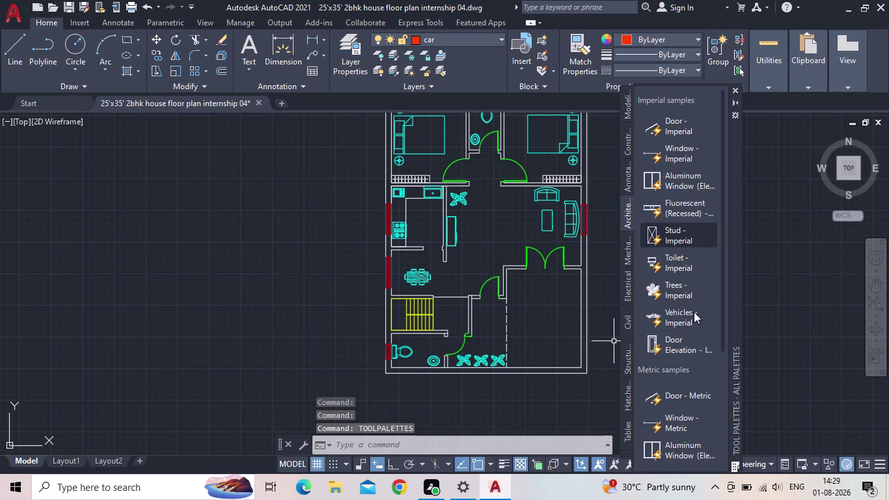
Place a Vehicles - Imperial block left of the floor plan.
drag(674, 316, 203, 311)
key(Escape)
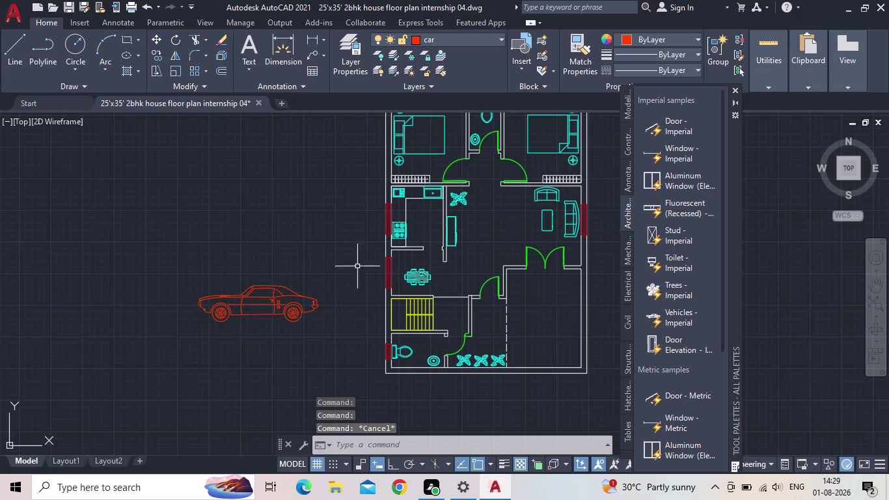
click(733, 90)
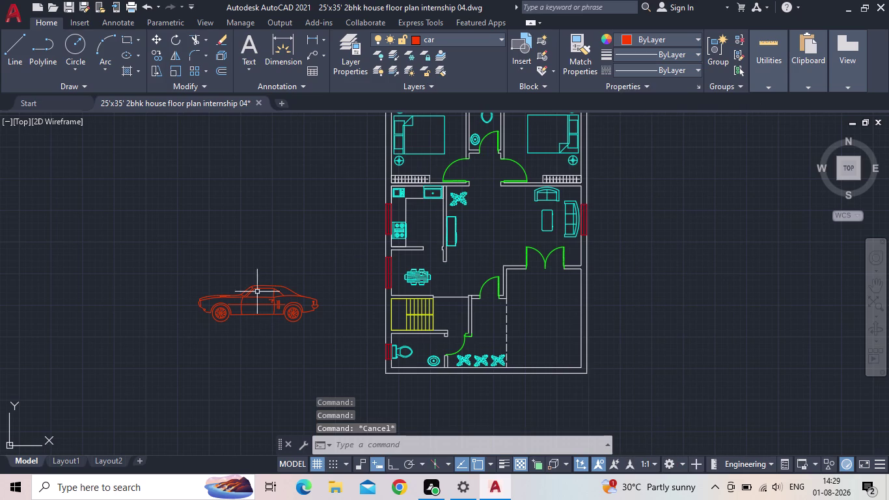
Switch the car block's visibility to Sports Car (Top).
right_click(246, 303)
click(208, 295)
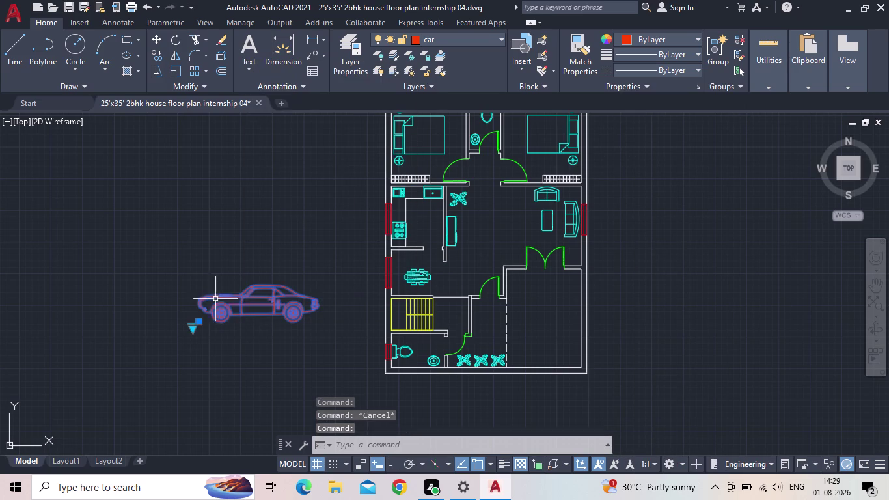
click(192, 331)
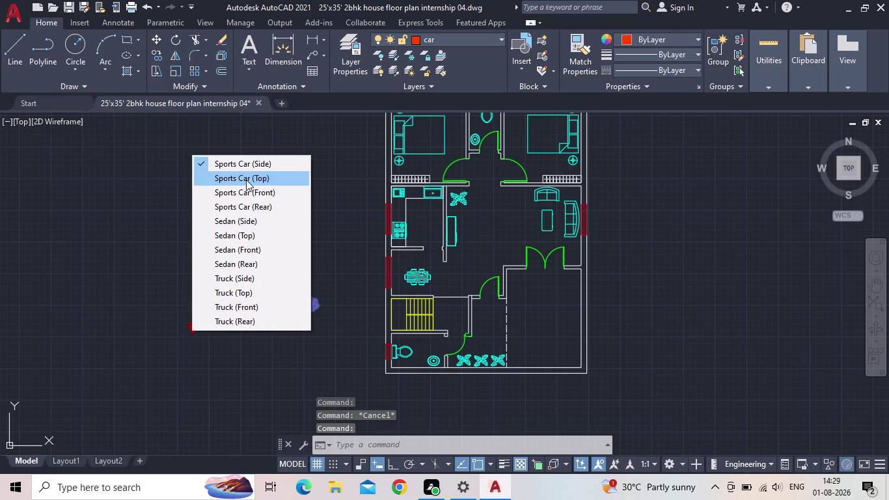
click(246, 179)
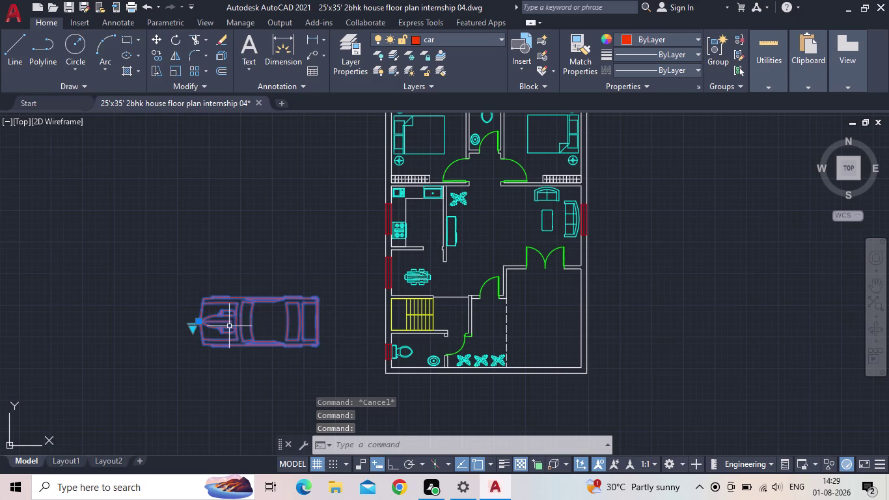
Rotate the car 90 degrees so it points vertically.
key(r)
key(o)
key(Return)
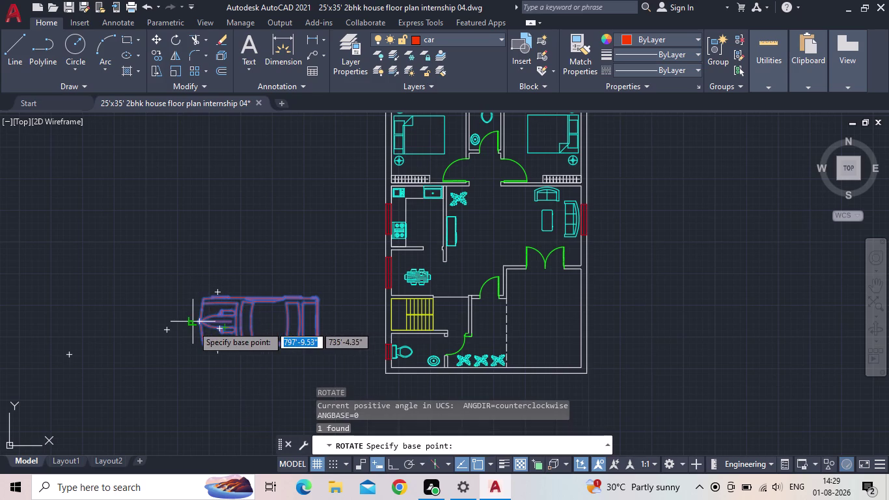
click(202, 323)
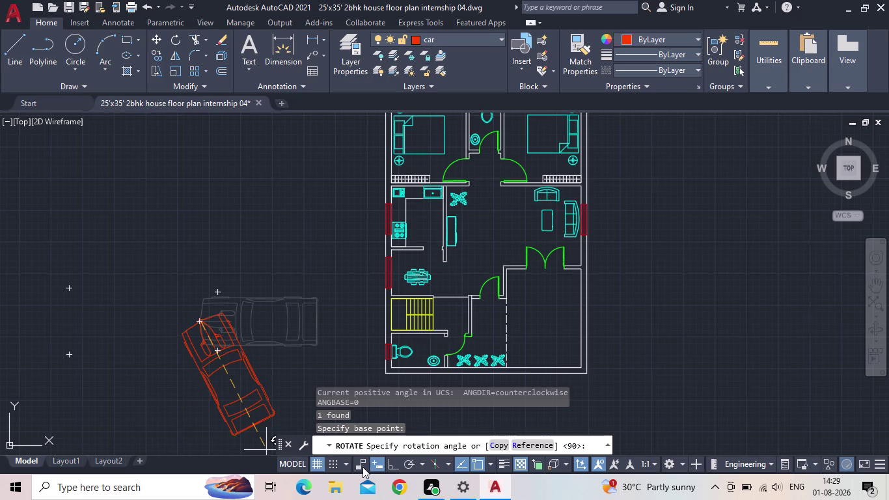
click(391, 465)
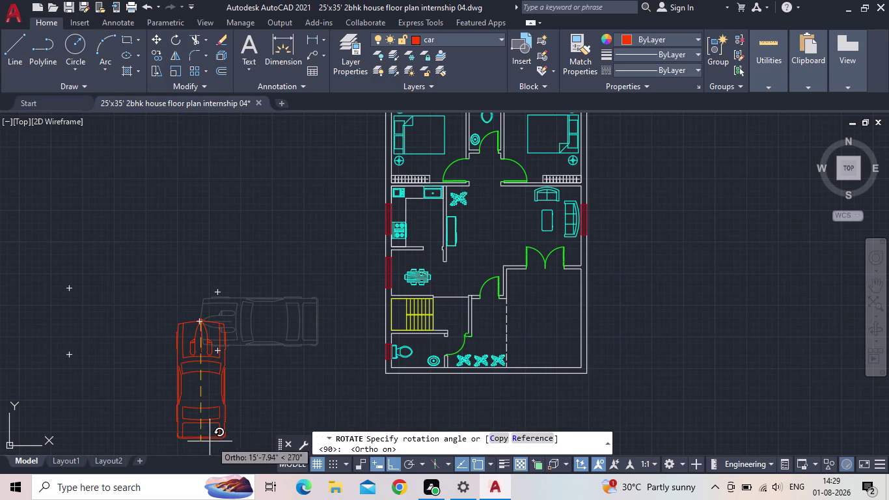
click(199, 449)
middle_drag(241, 411, 281, 312)
scroll(down, 3)
Move the car into the parking area below the entrance doors.
drag(283, 328, 254, 318)
click(201, 283)
scroll(up, 3)
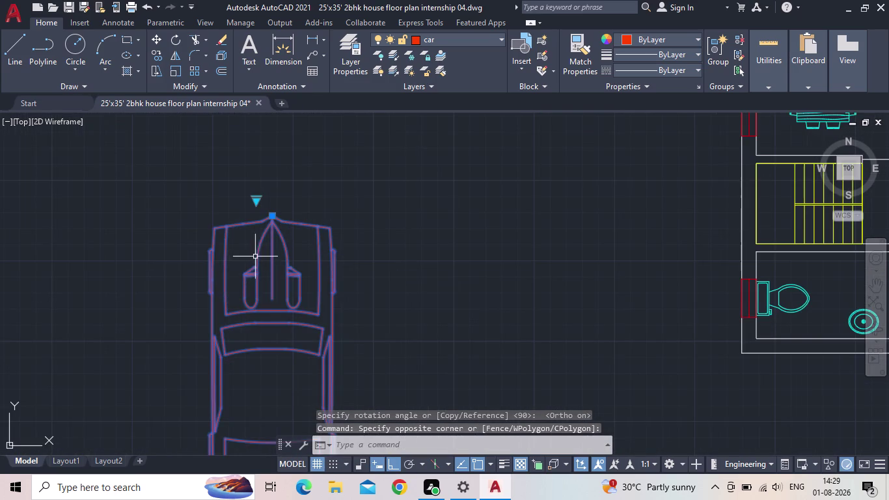
scroll(down, 3)
click(273, 230)
middle_drag(476, 230, 362, 244)
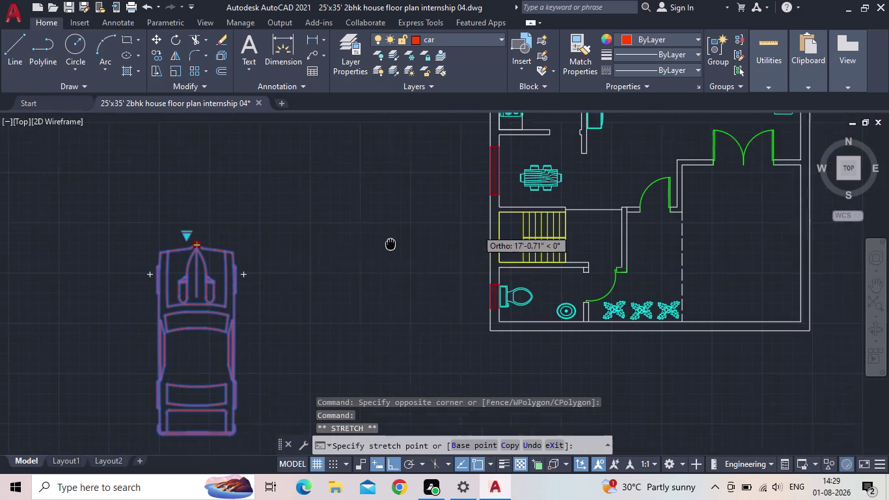
middle_drag(362, 244, 274, 237)
scroll(down, 3)
click(391, 461)
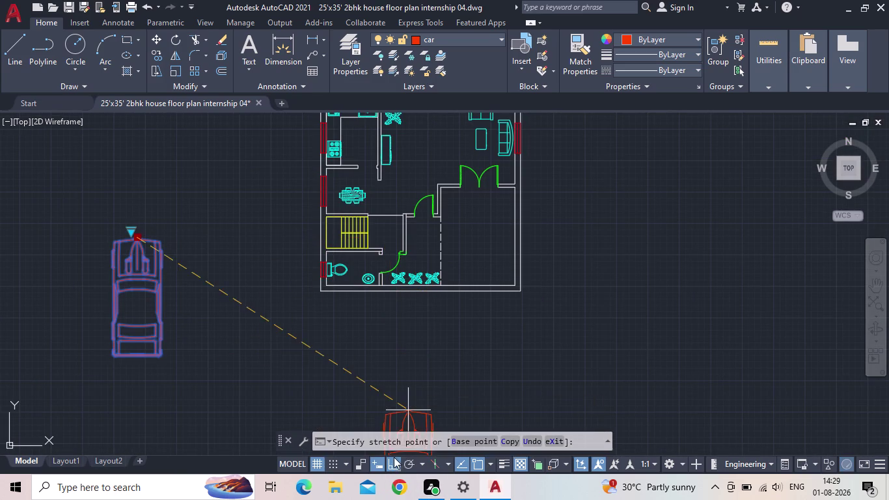
middle_drag(478, 202, 479, 207)
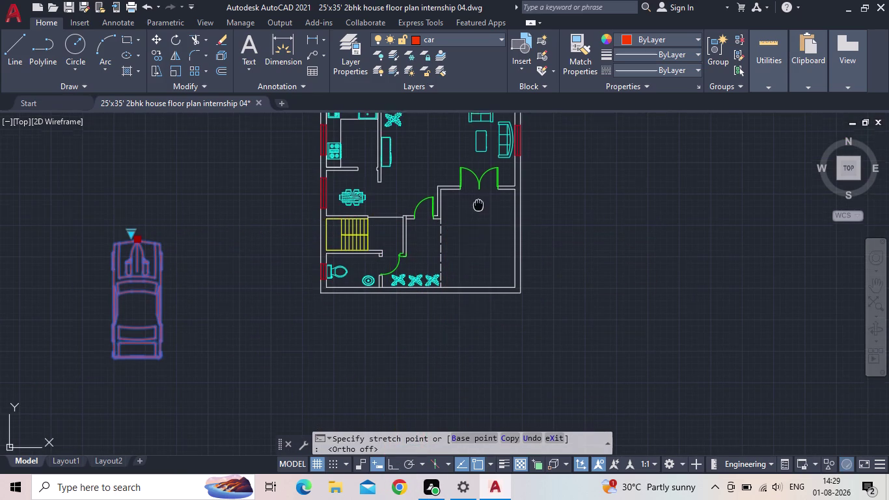
middle_drag(479, 207, 480, 210)
scroll(up, 3)
scroll(up, 3)
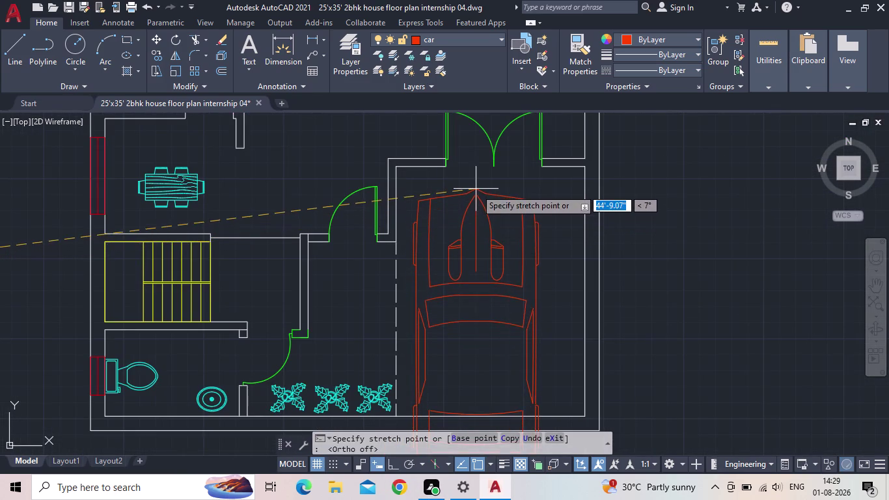
click(476, 189)
key(Escape)
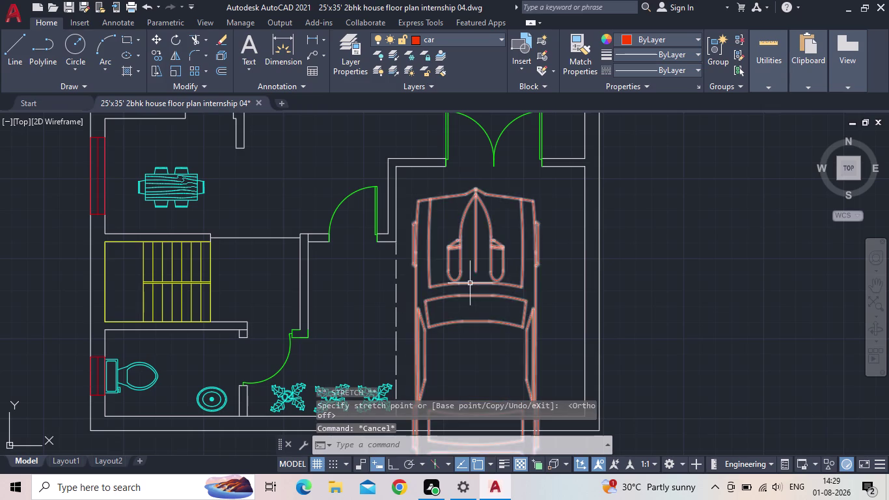
Scale the car down to fit the parking area.
key(s)
key(c)
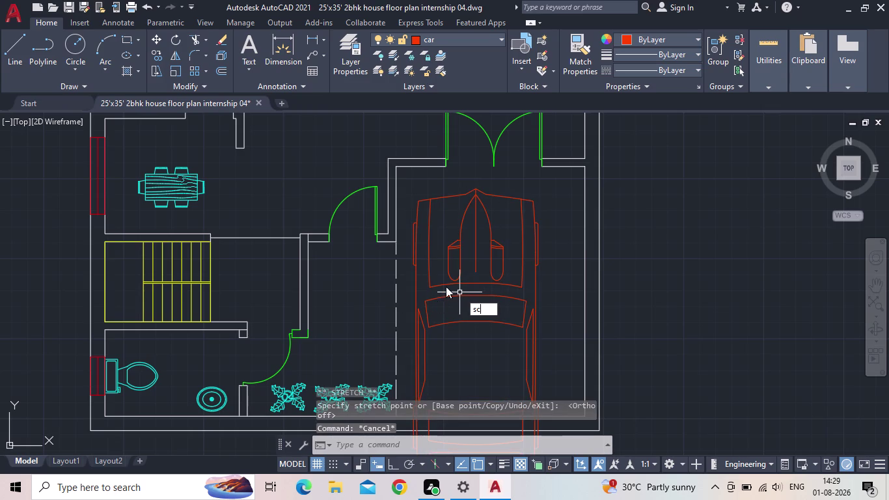
key(space)
click(490, 281)
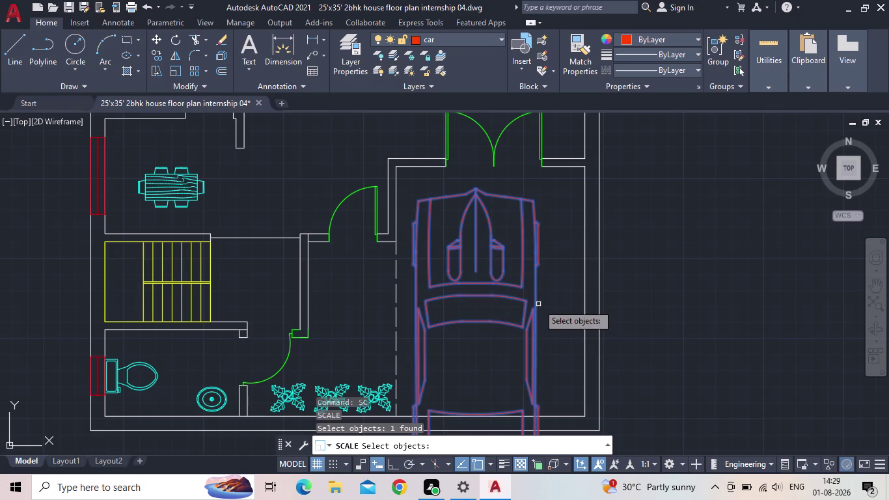
key(space)
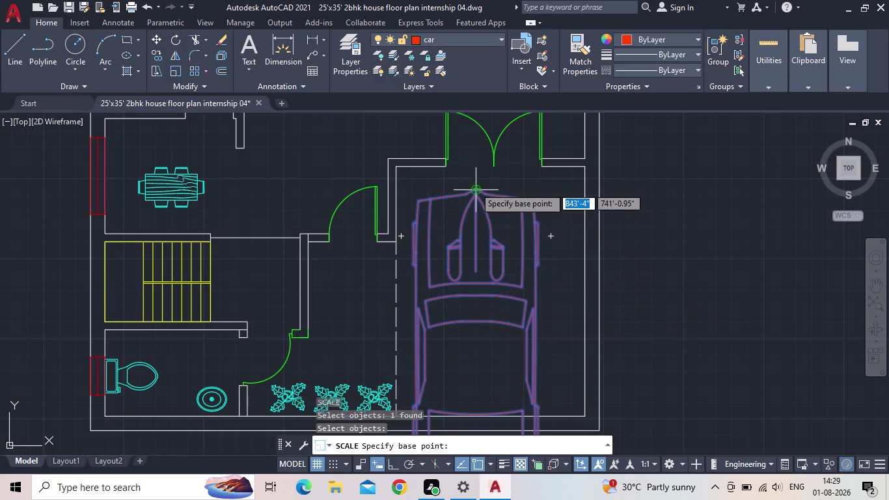
click(475, 187)
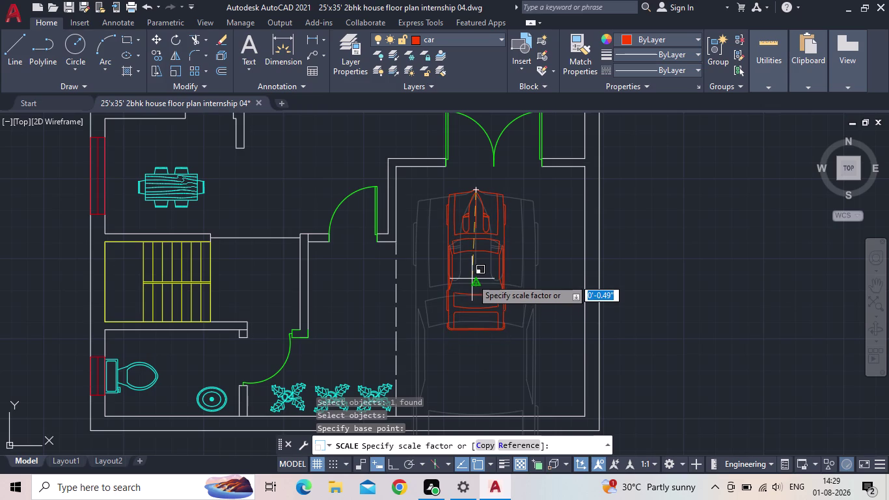
click(472, 279)
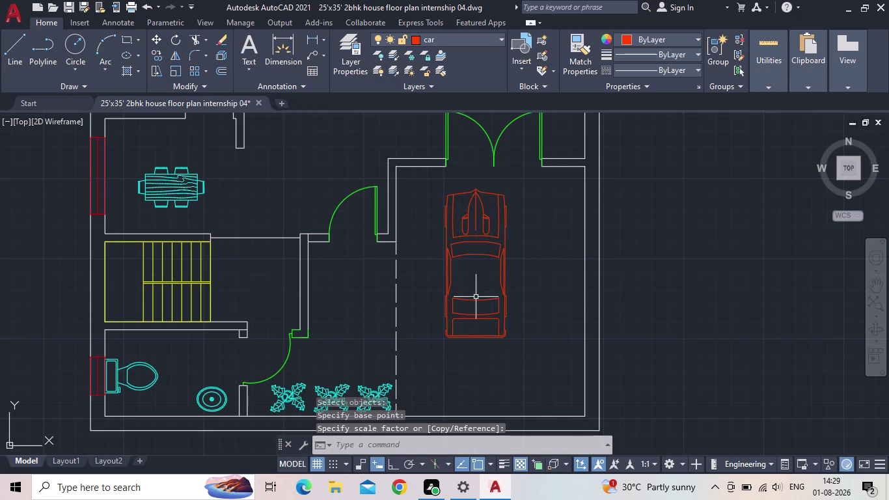
Try stretching the car, cancel it, and frame the entrance parking area.
click(475, 297)
click(471, 302)
click(479, 191)
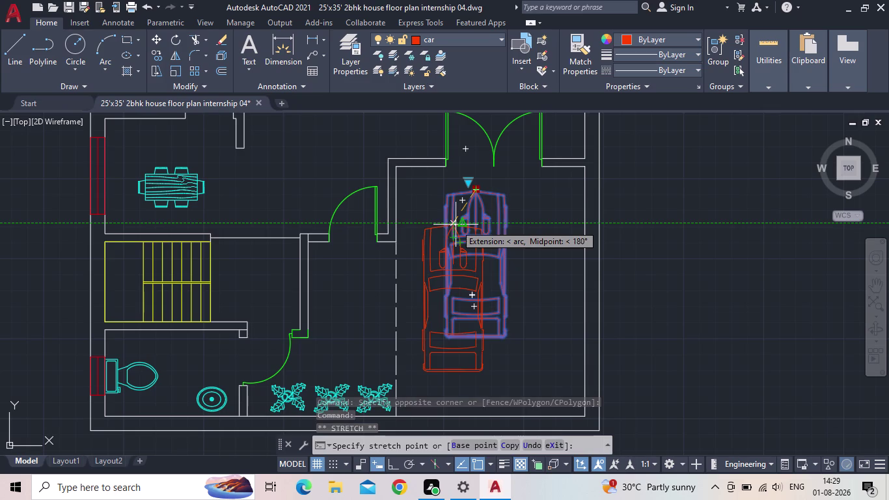
click(456, 224)
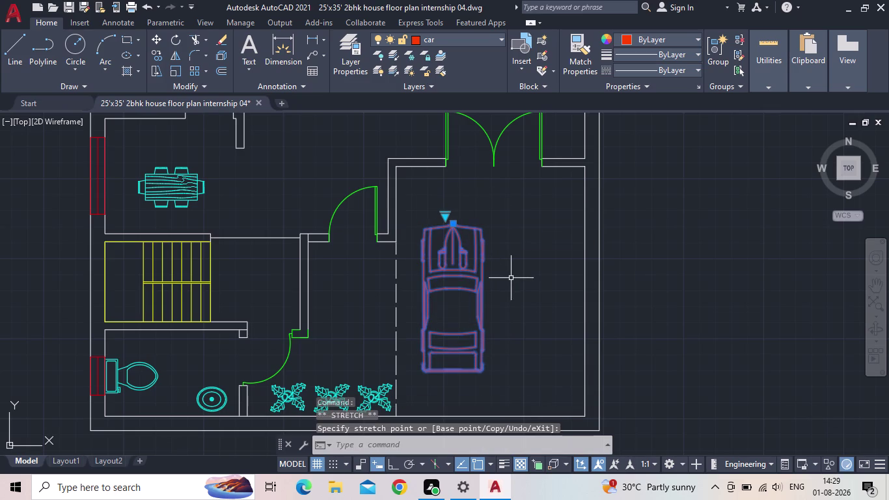
key(Escape)
middle_drag(510, 278, 531, 253)
scroll(down, 3)
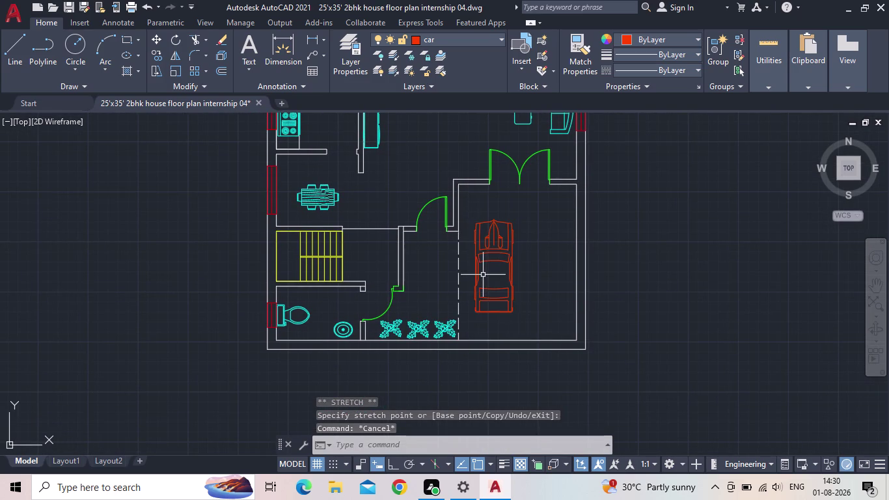
scroll(up, 3)
middle_drag(470, 161, 423, 257)
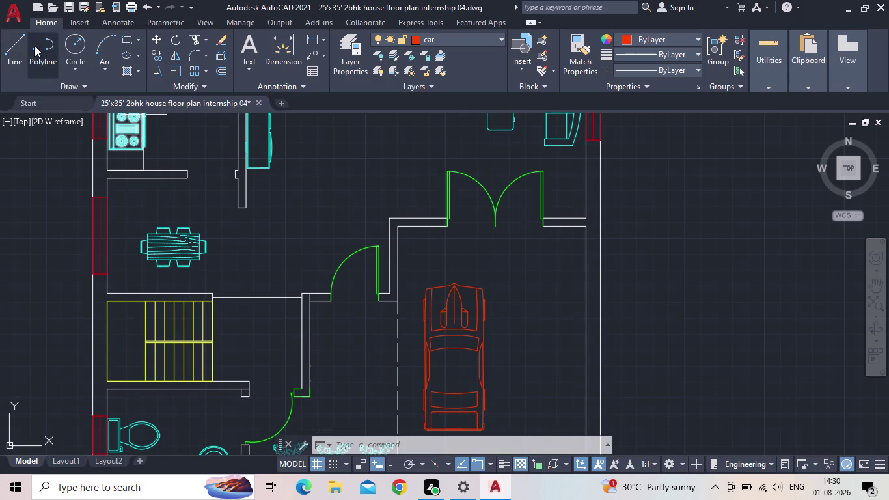
Cancel an unfinished line at the entrance wall and view the whole plan.
click(18, 50)
scroll(up, 3)
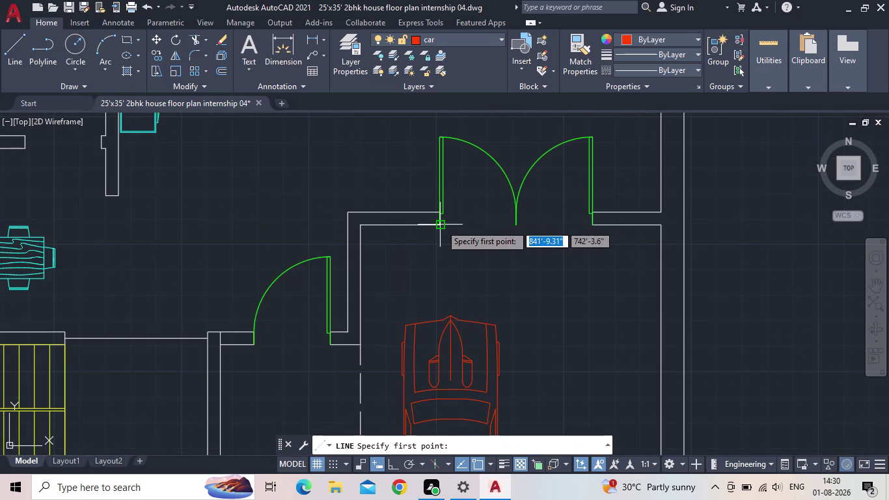
click(441, 225)
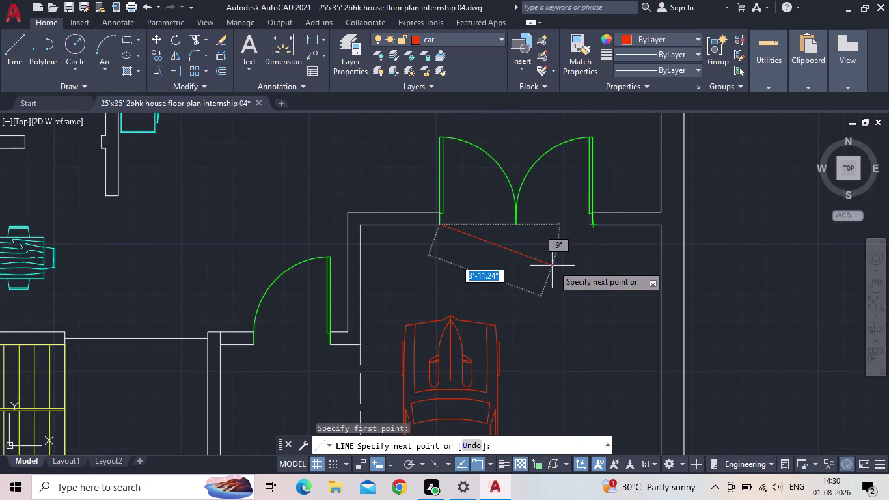
key(Escape)
scroll(down, 3)
middle_drag(568, 297, 553, 246)
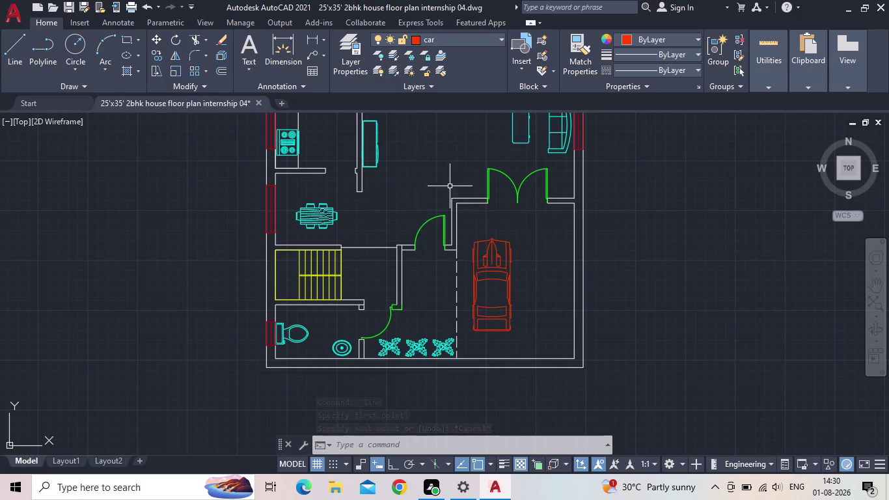
Make floor the current layer and close the layer list.
click(342, 62)
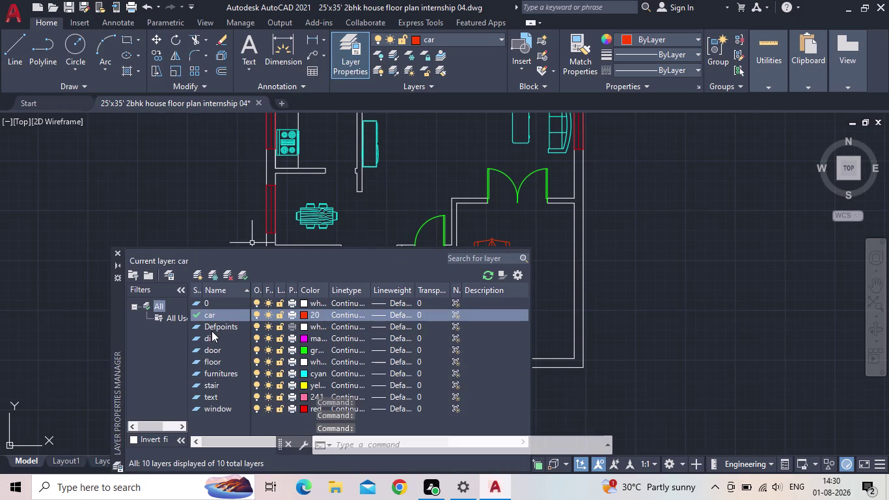
double_click(194, 362)
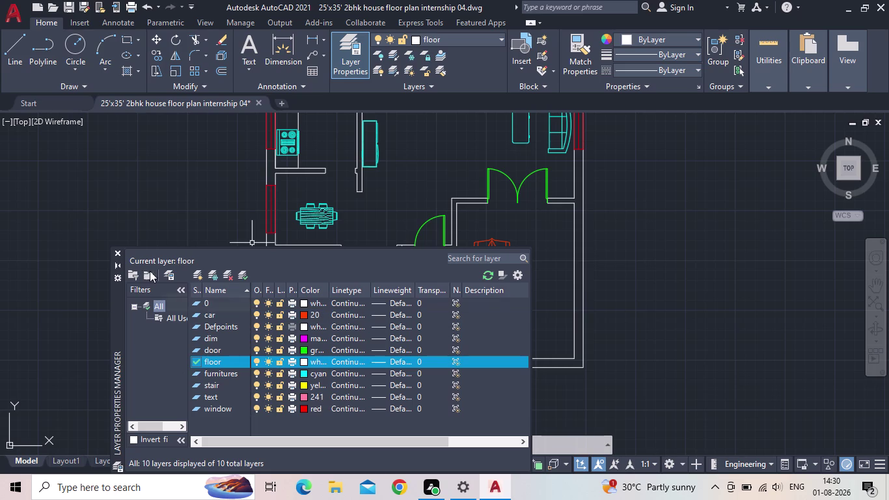
click(120, 253)
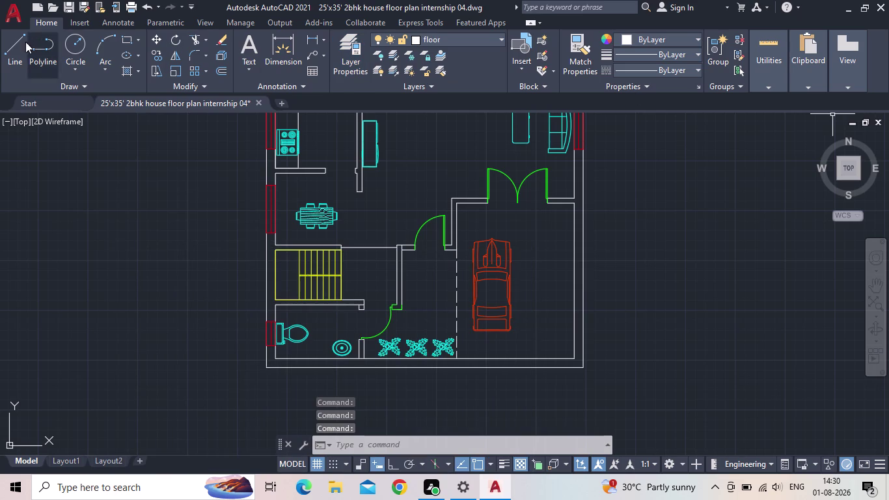
Draw the rectangular step outline below the double entrance doors with LINE.
click(18, 45)
scroll(up, 3)
scroll(up, 3)
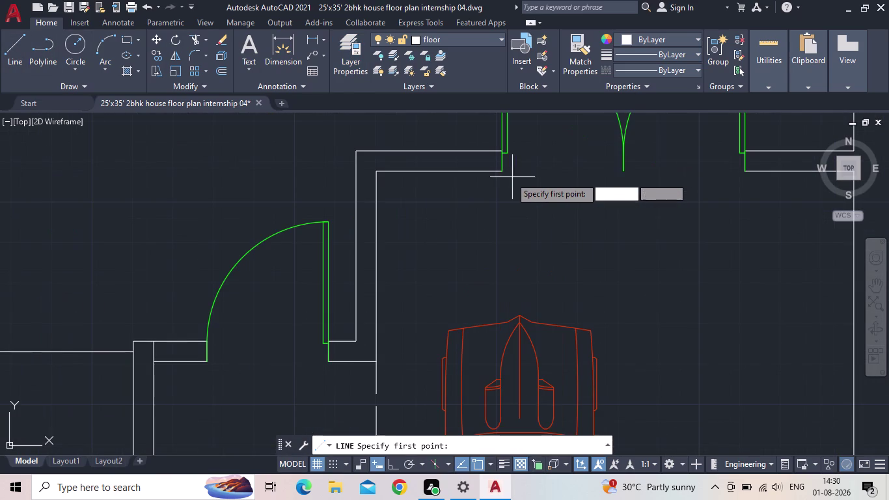
click(502, 174)
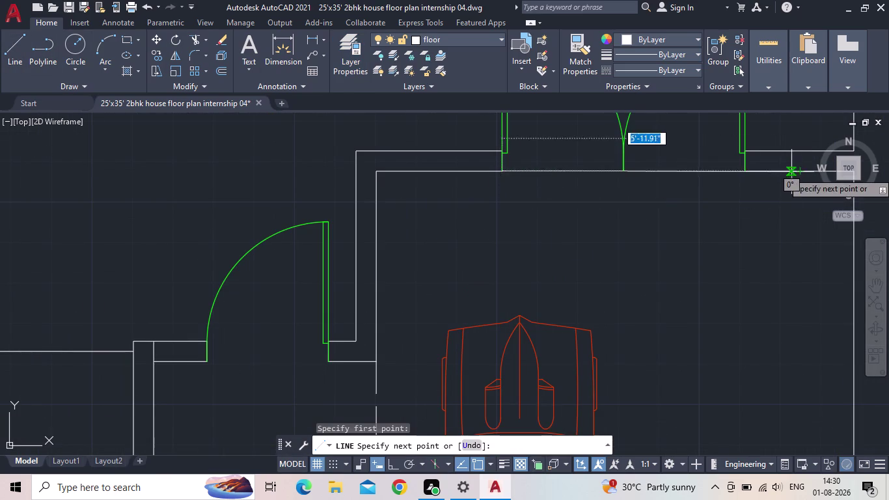
click(746, 170)
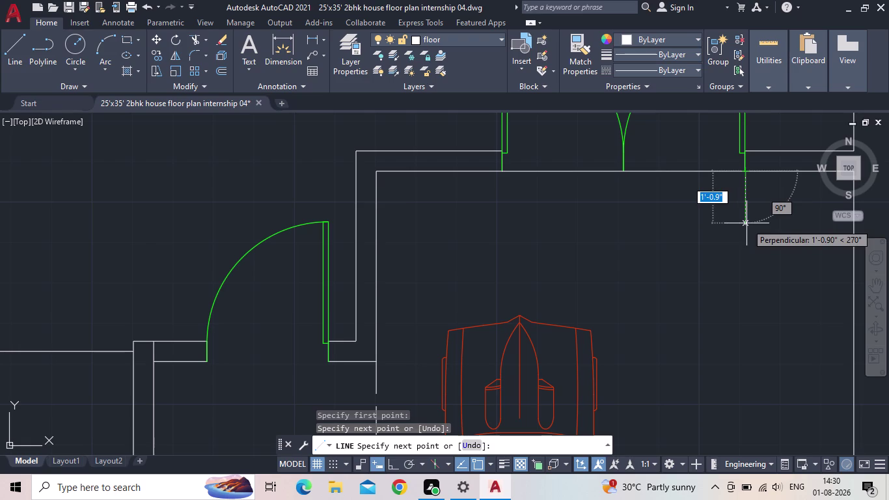
click(746, 223)
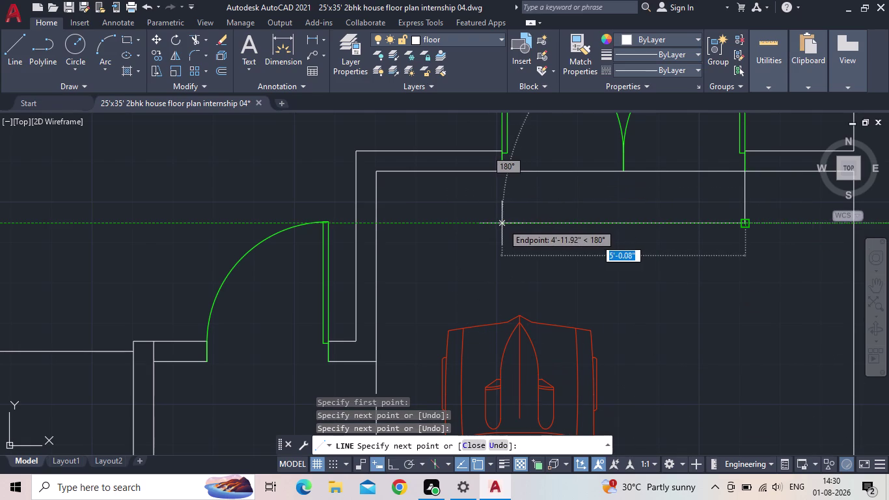
click(501, 223)
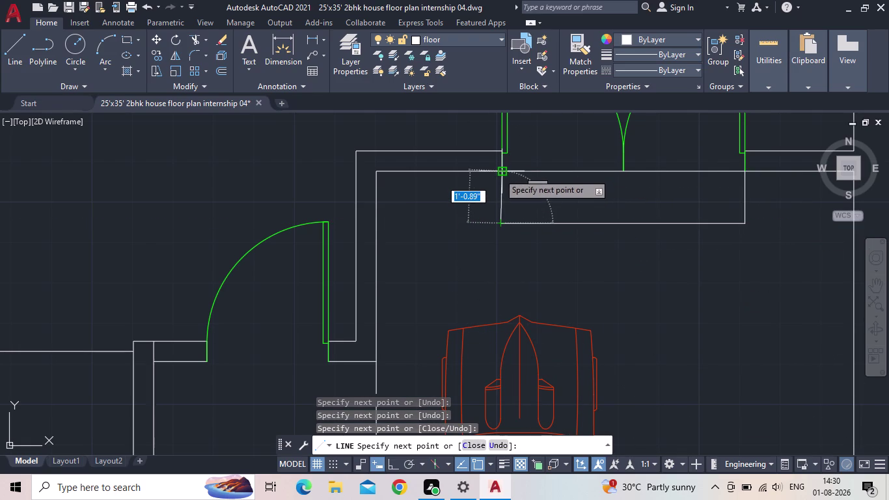
key(Escape)
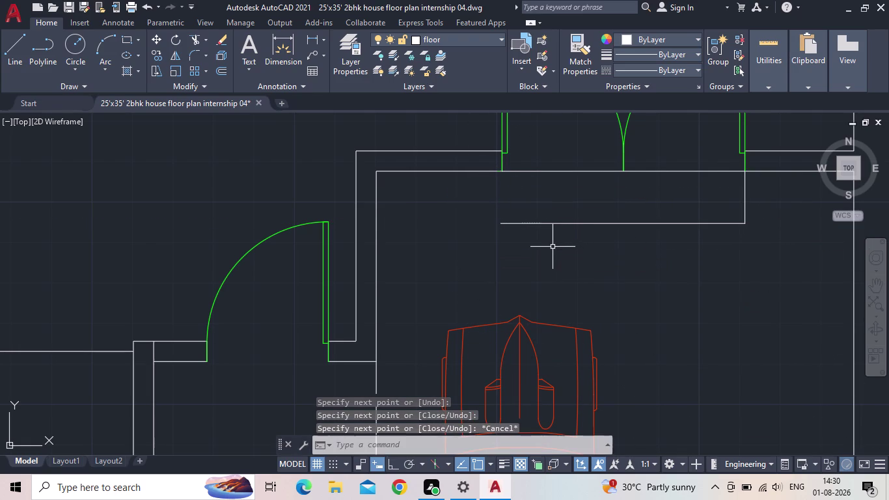
key(space)
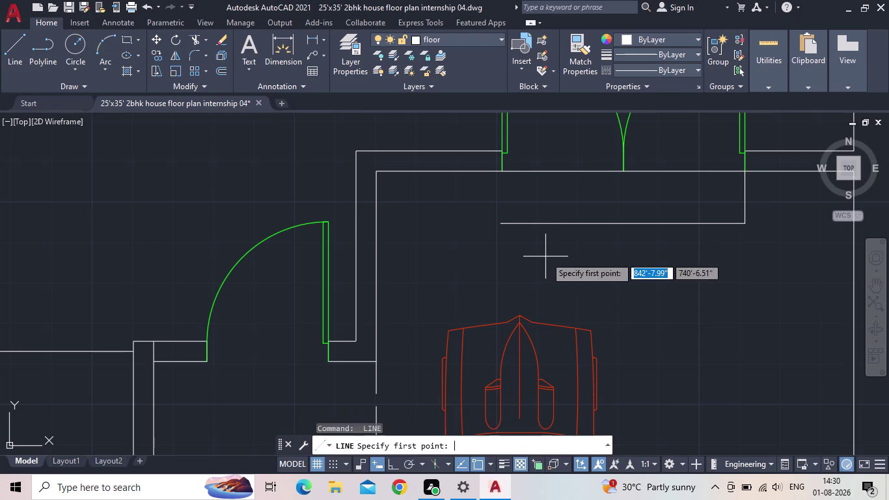
drag(502, 173, 501, 179)
click(503, 223)
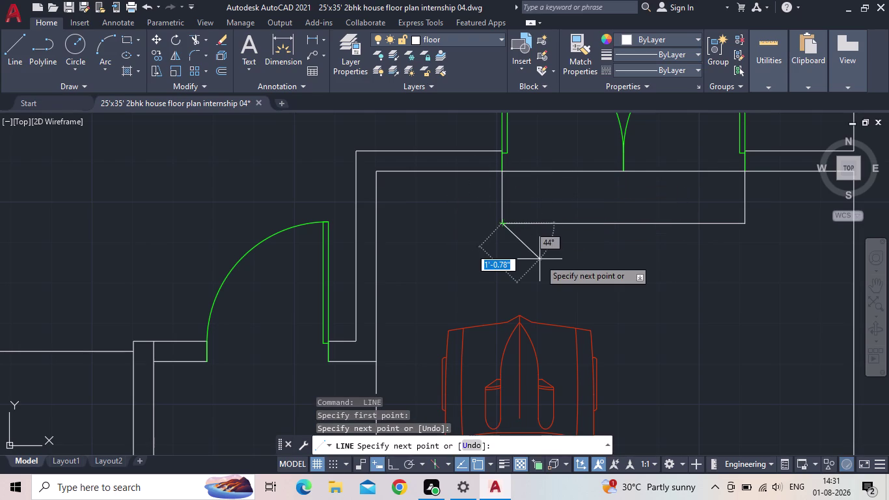
key(Escape)
scroll(up, 3)
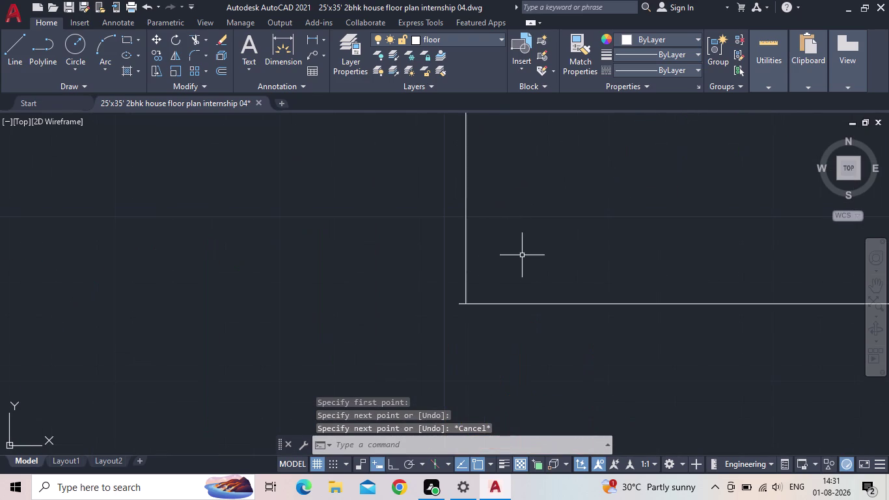
Trim the overshooting line ends off the step outline.
key(t)
key(r)
key(space)
scroll(up, 3)
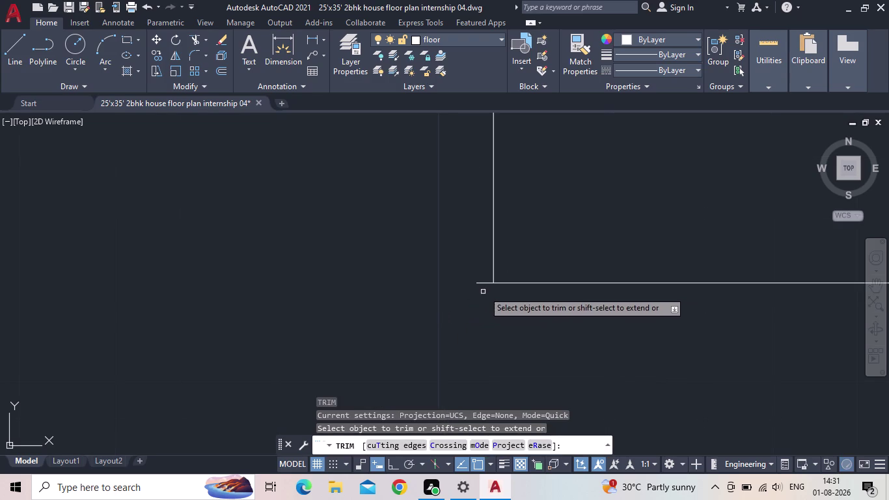
click(483, 290)
click(481, 277)
scroll(down, 3)
key(Escape)
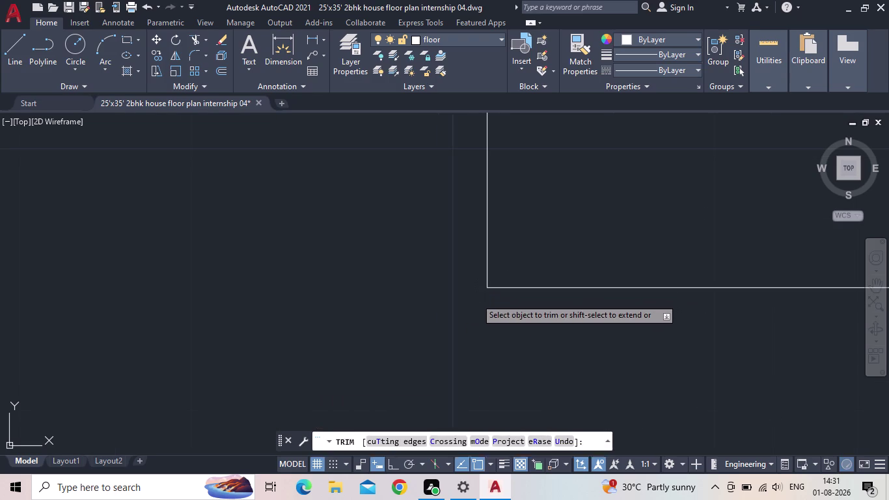
Draw a horizontal line across the step, dividing it into two step lines.
scroll(down, 3)
middle_drag(593, 201, 453, 236)
scroll(down, 3)
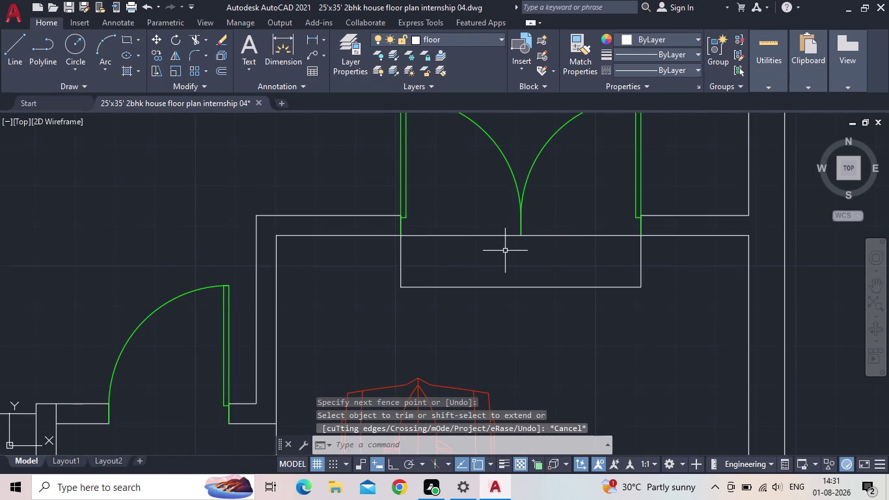
key(l)
key(Return)
scroll(up, 3)
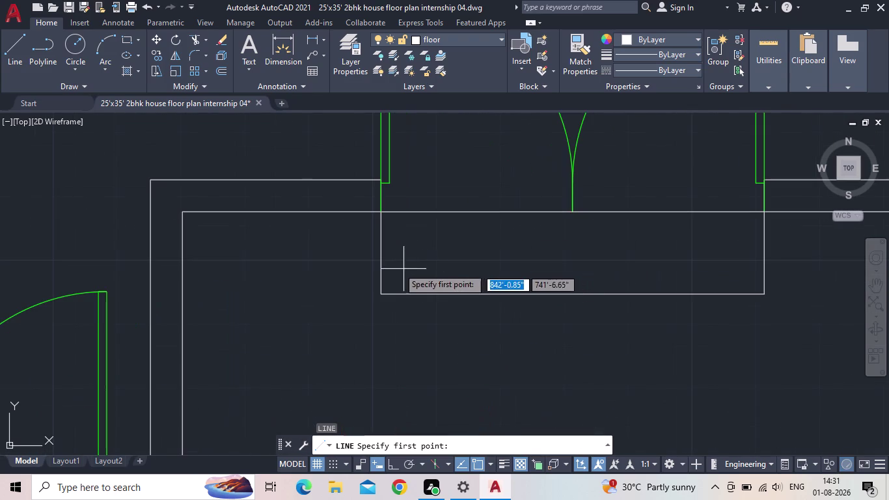
click(381, 254)
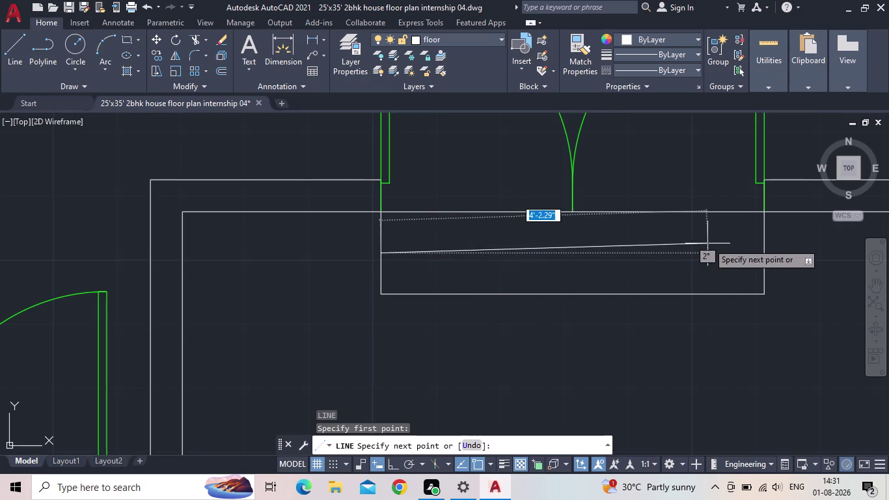
click(763, 254)
key(Escape)
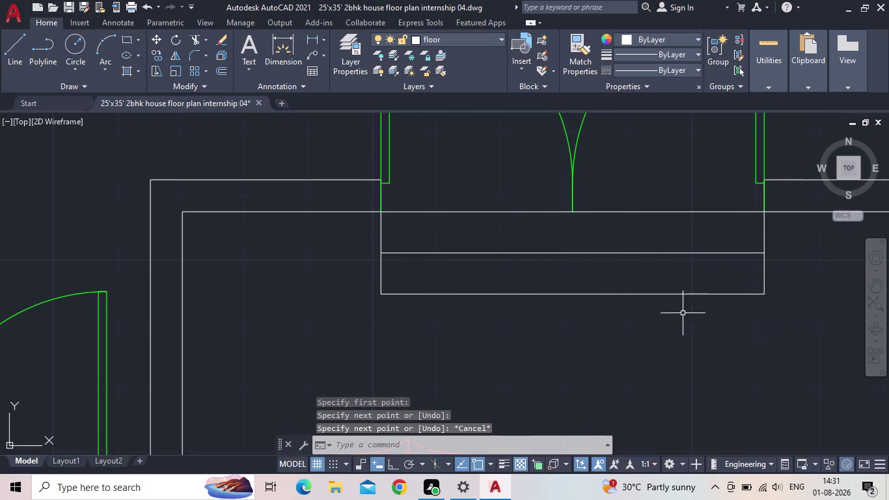
Zoom out to the whole floor plan and save the drawing.
scroll(down, 3)
middle_drag(668, 344, 662, 264)
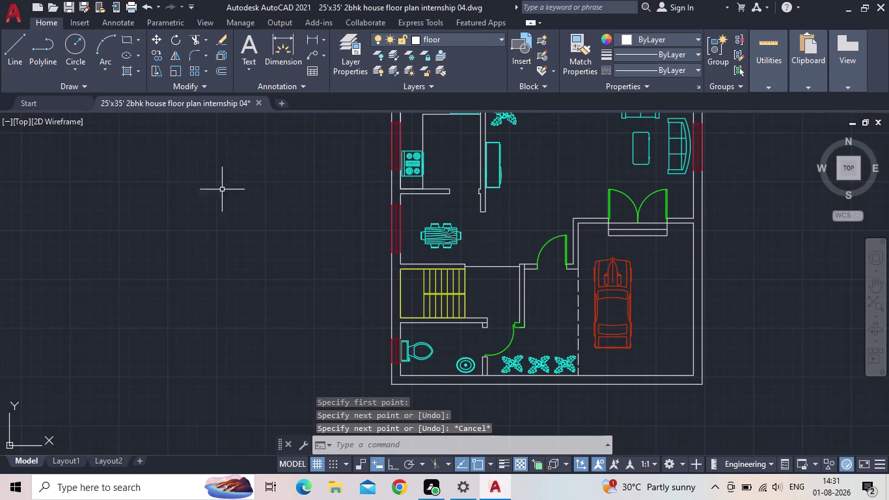
click(70, 7)
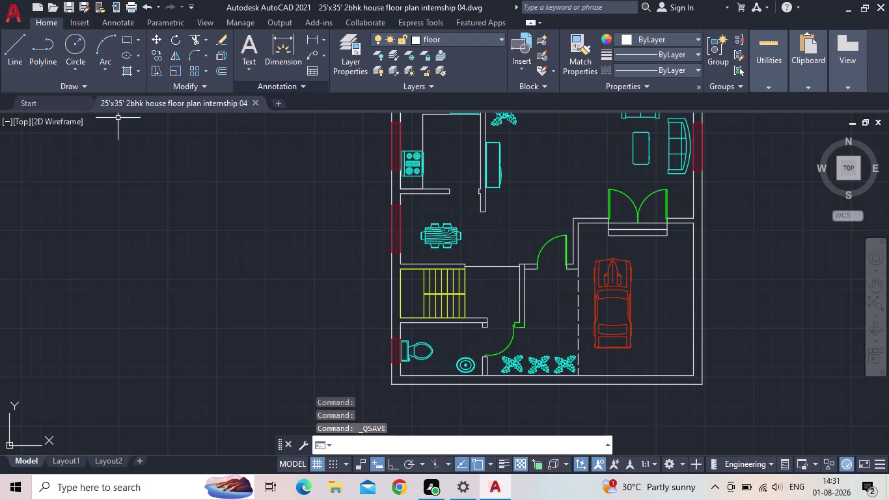